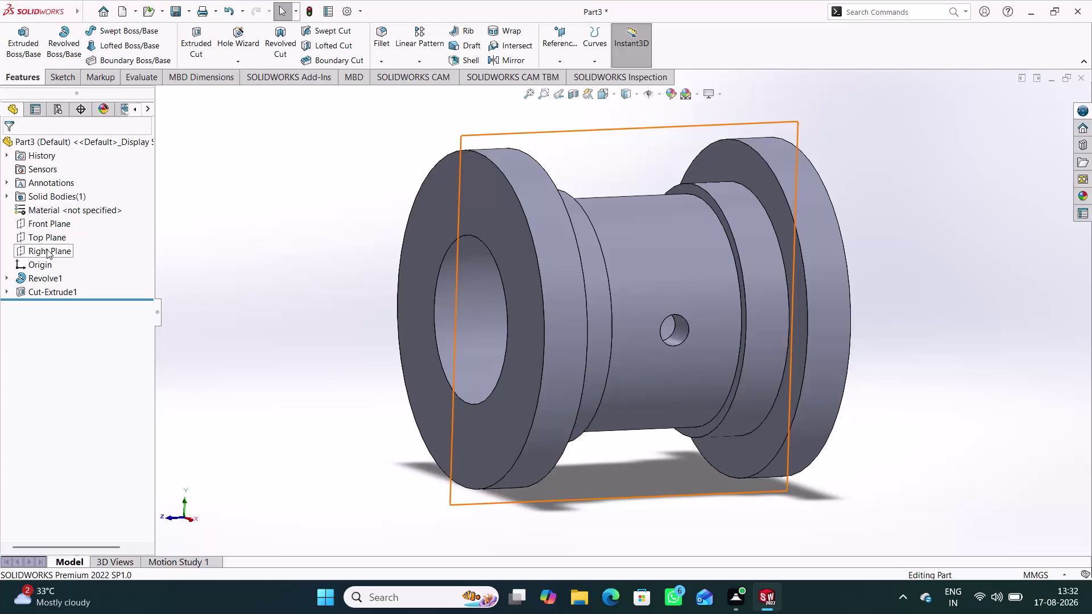
Create Plane1 offset 30 mm from the Right Plane.
click(47, 249)
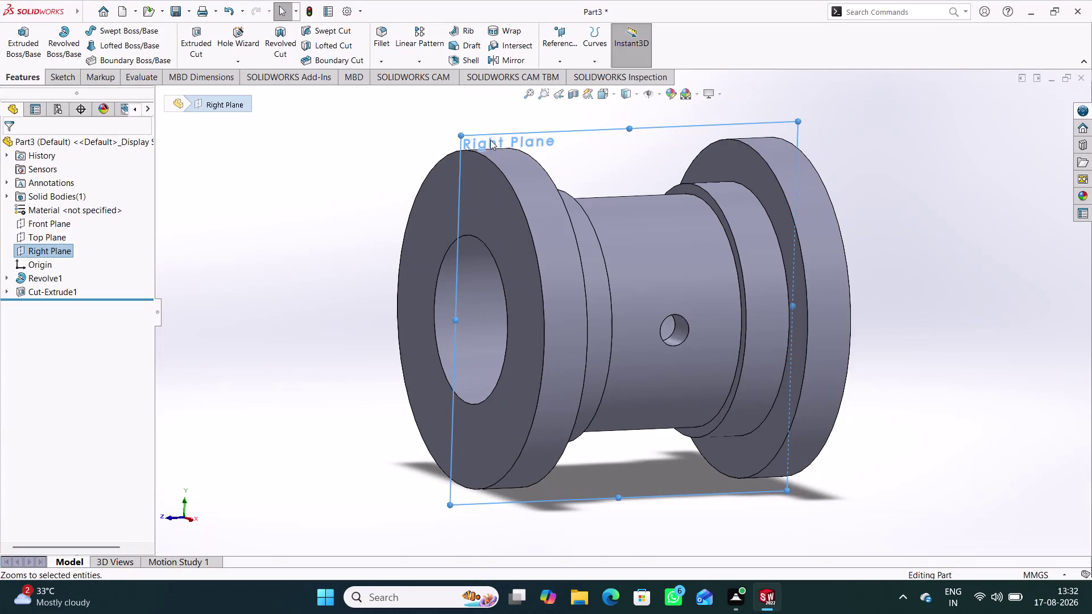
click(544, 39)
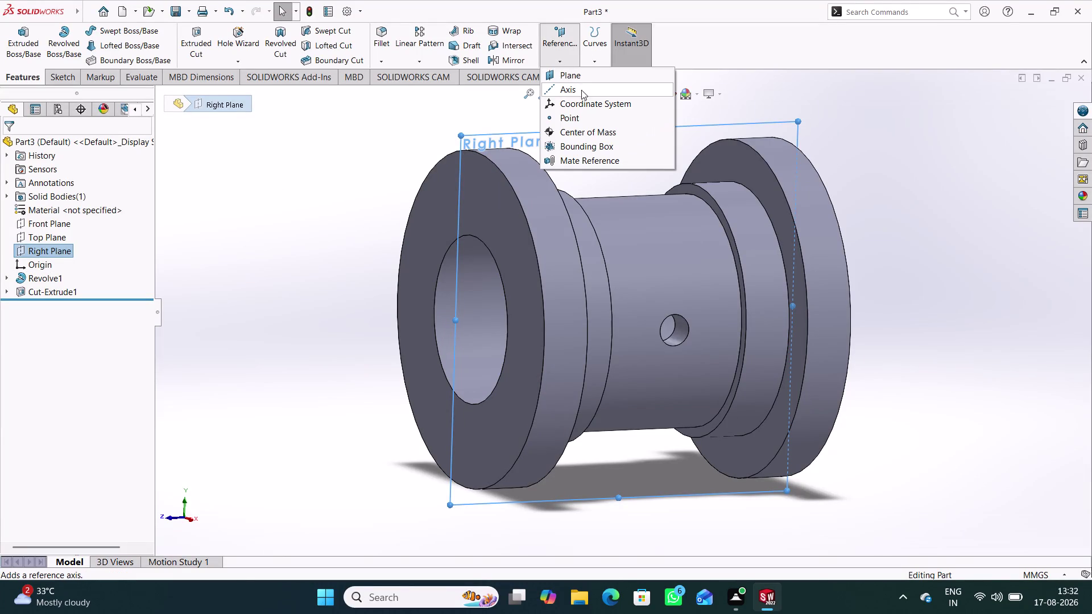
click(580, 72)
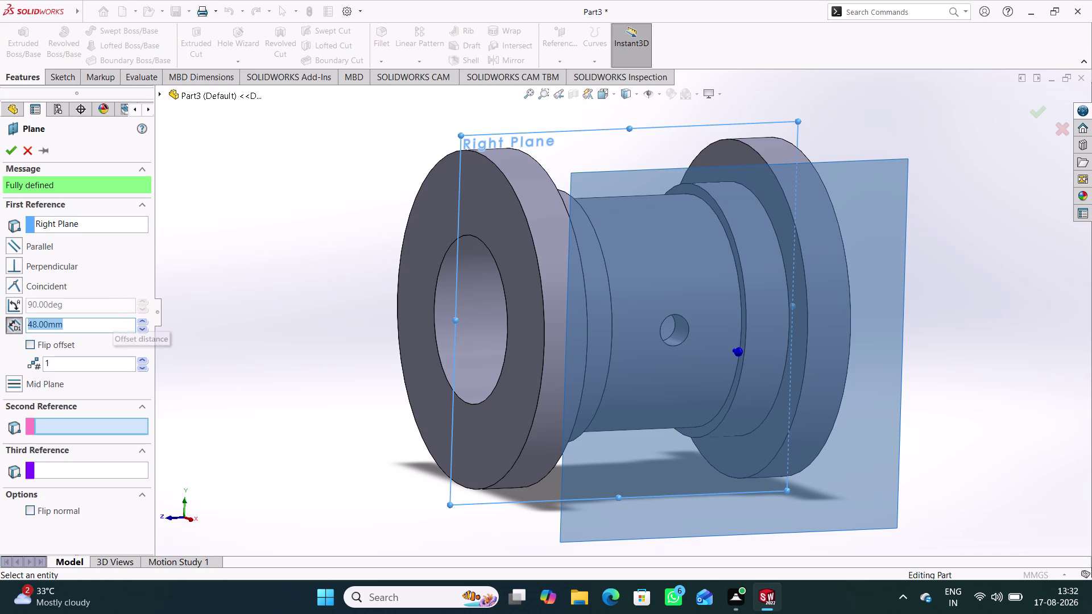
text(30)
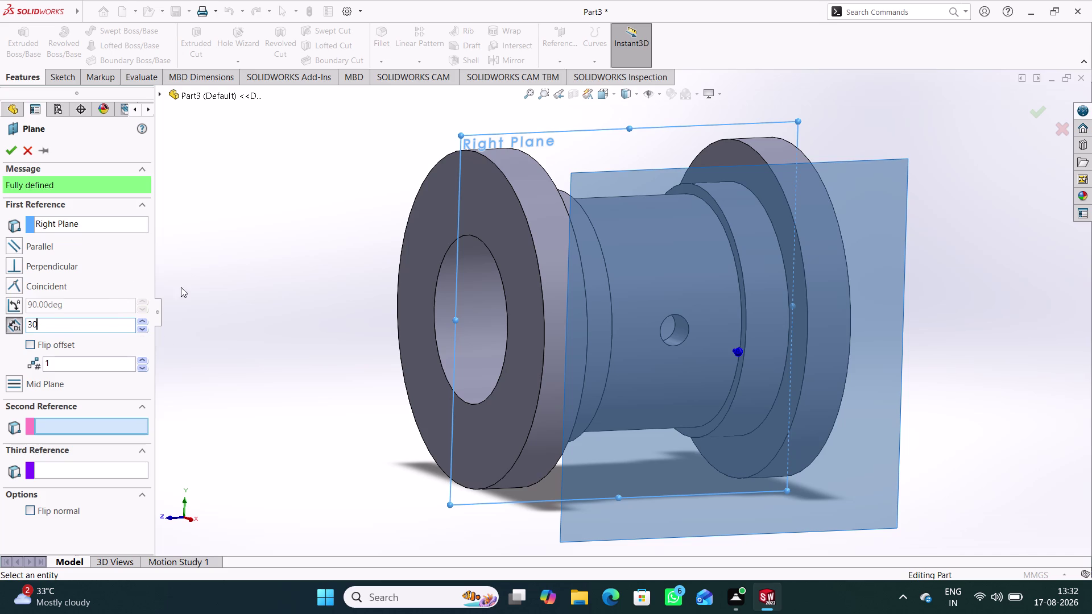
click(217, 288)
middle_drag(234, 310, 302, 311)
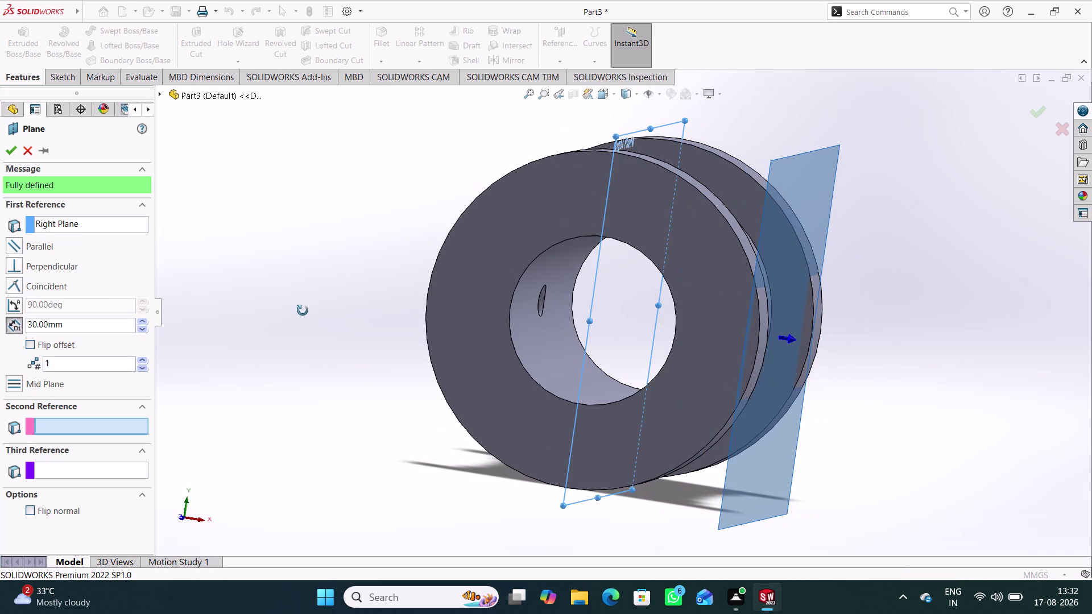
middle_drag(303, 310, 276, 312)
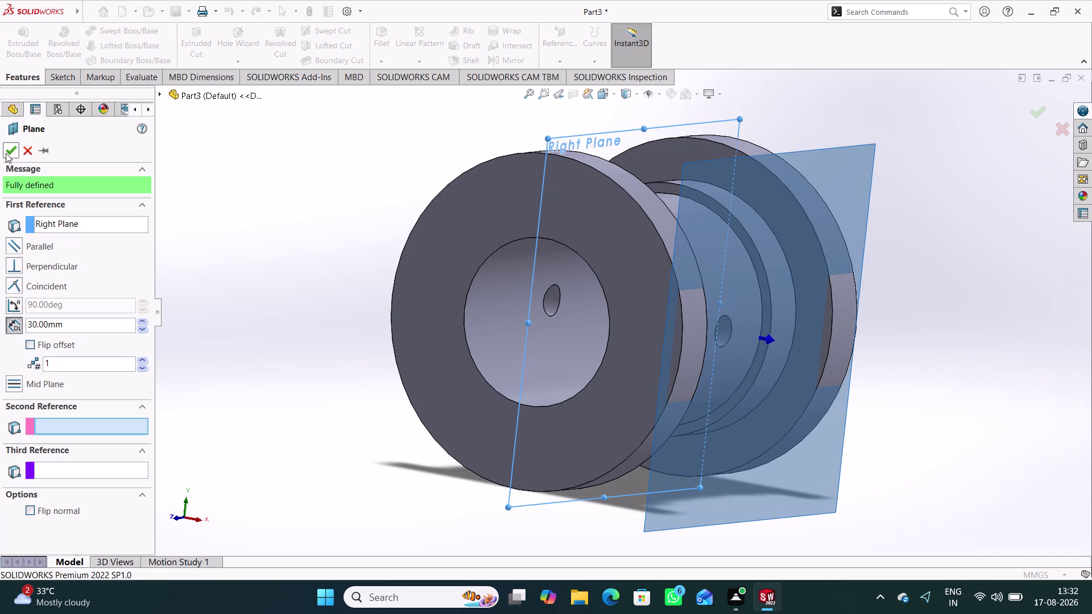
click(6, 153)
Clear the selection, then view Plane1 normal to the screen.
click(240, 277)
click(697, 215)
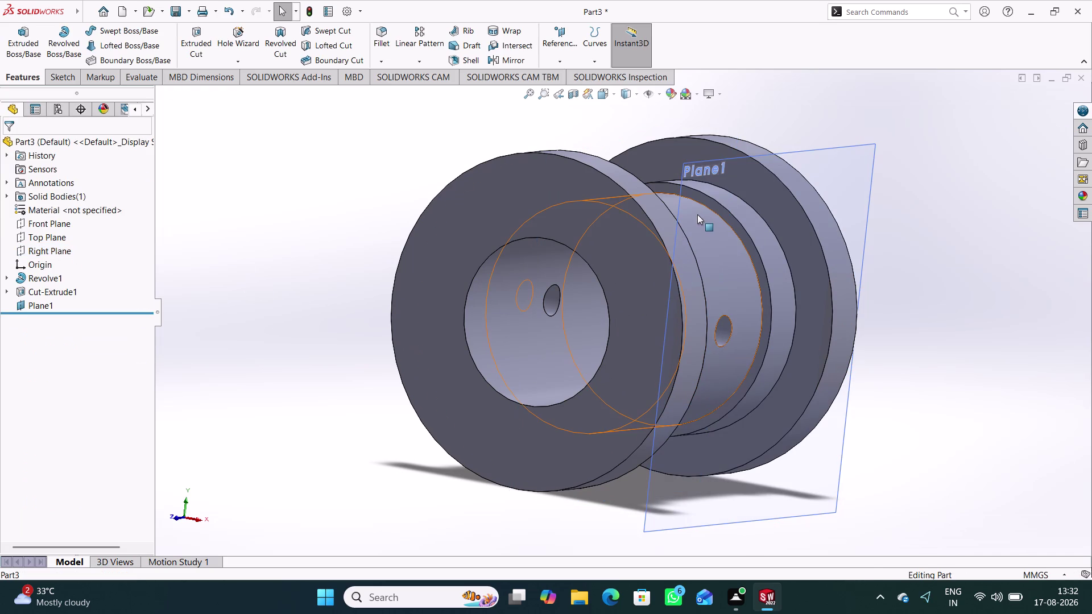
click(361, 229)
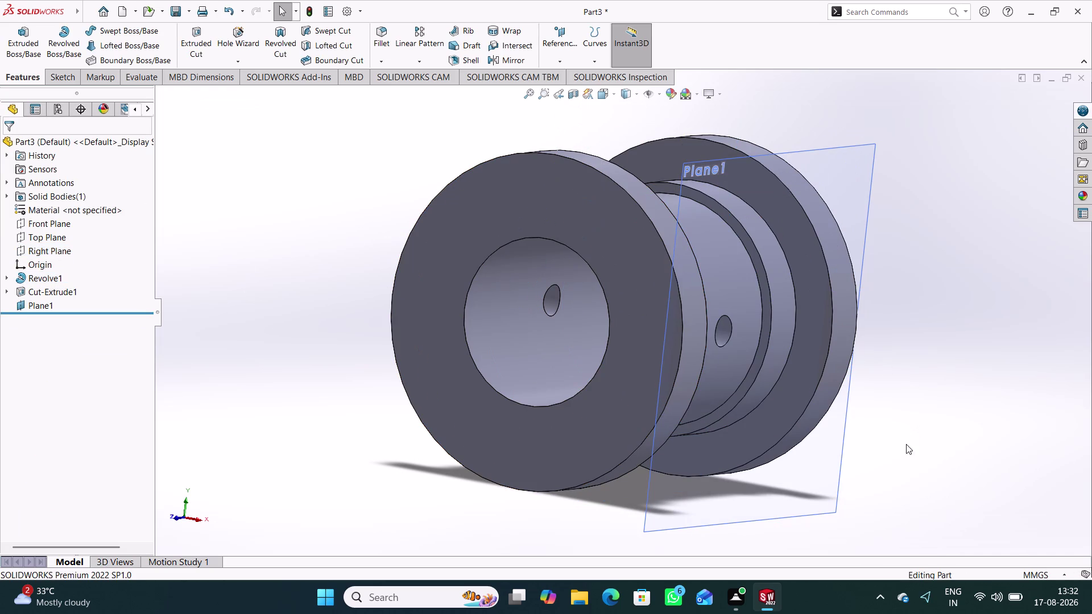
click(825, 473)
click(870, 443)
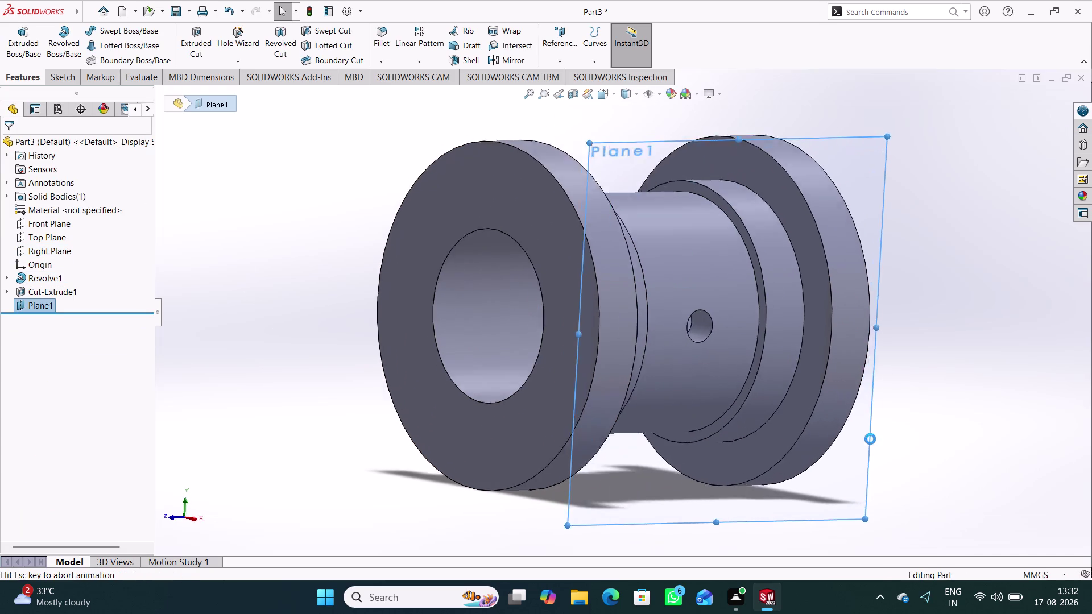
Sketch an 8 mm diameter circle centred on the origin on Plane1.
click(960, 406)
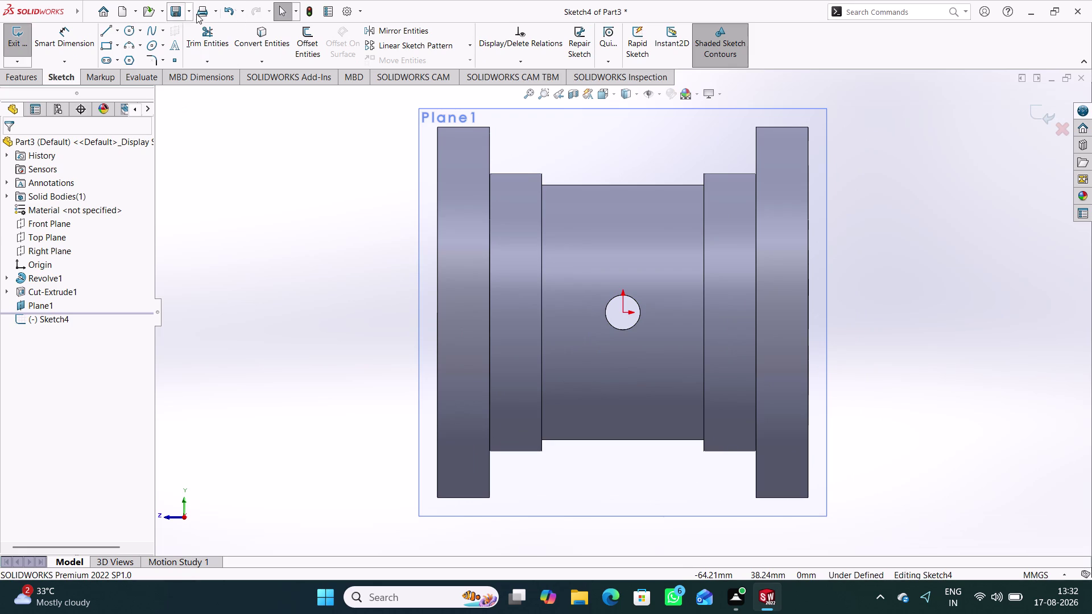
click(134, 31)
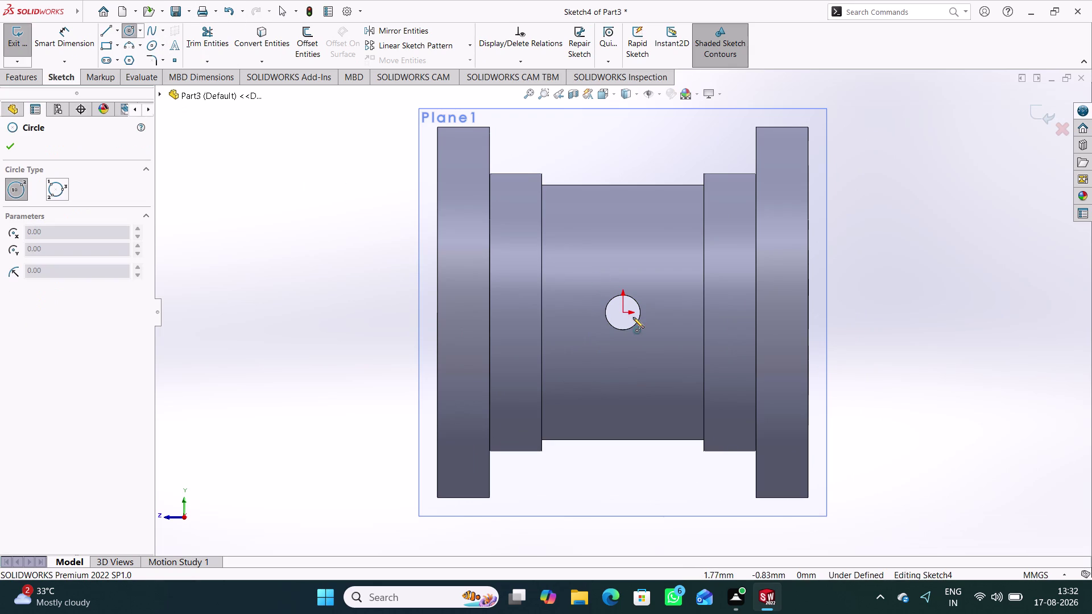
click(624, 314)
click(646, 334)
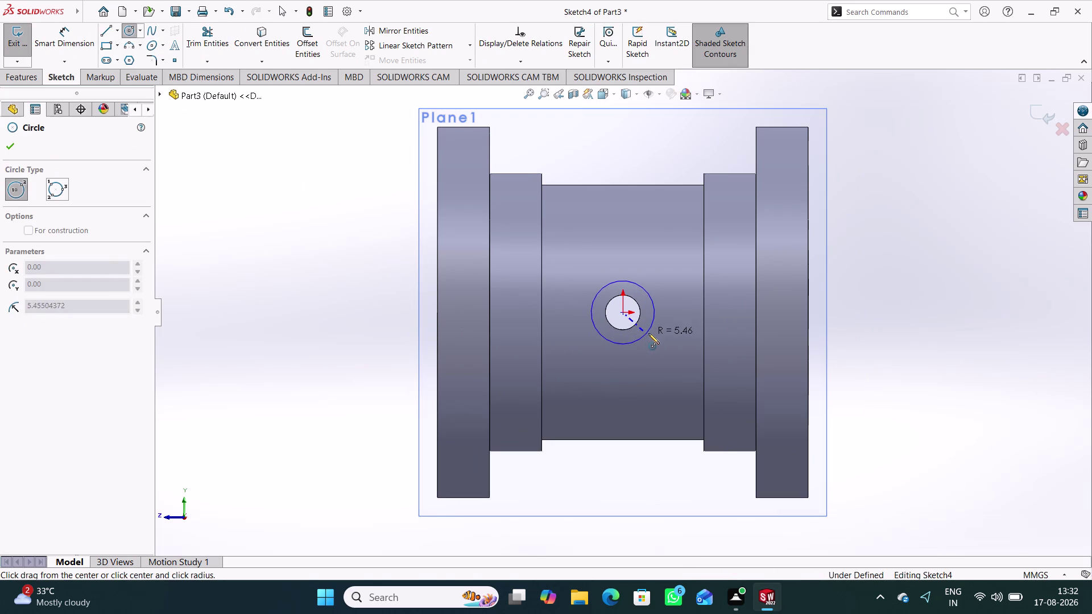
right_drag(885, 386, 911, 164)
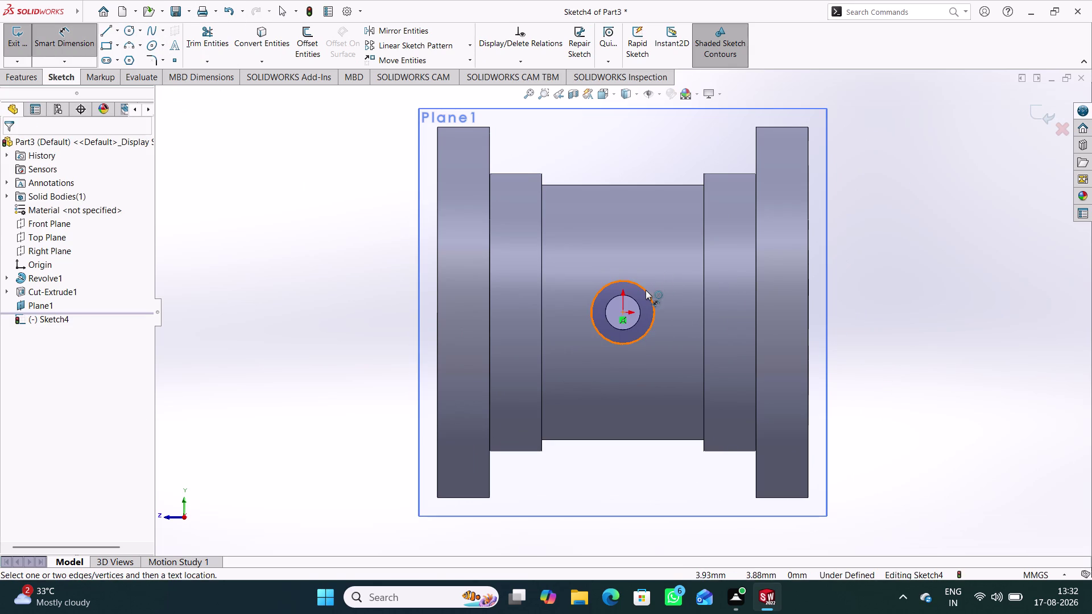
click(646, 290)
click(624, 247)
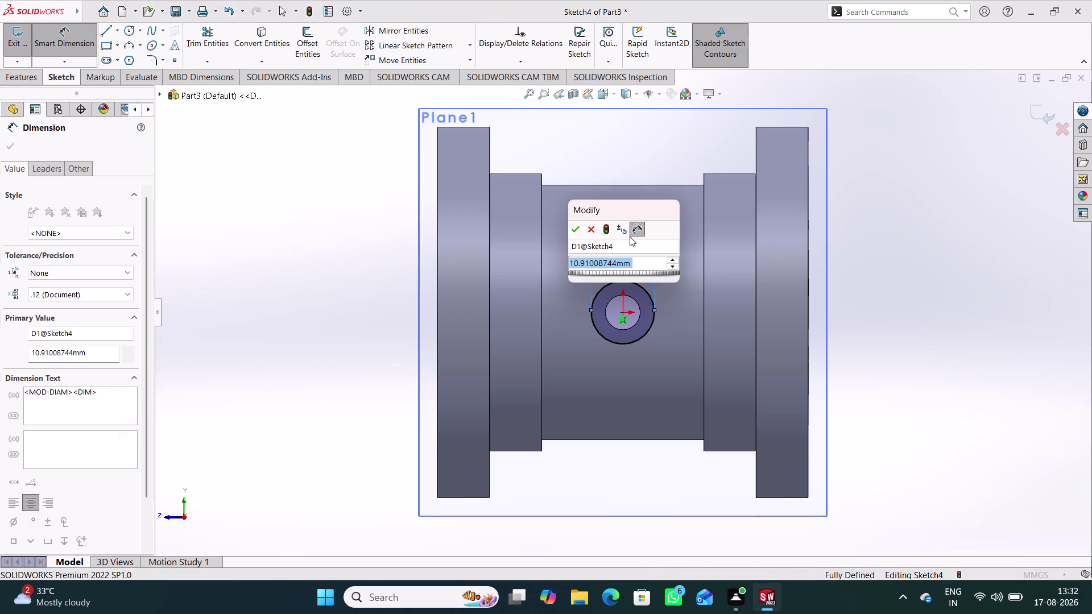
key(8)
key(Return)
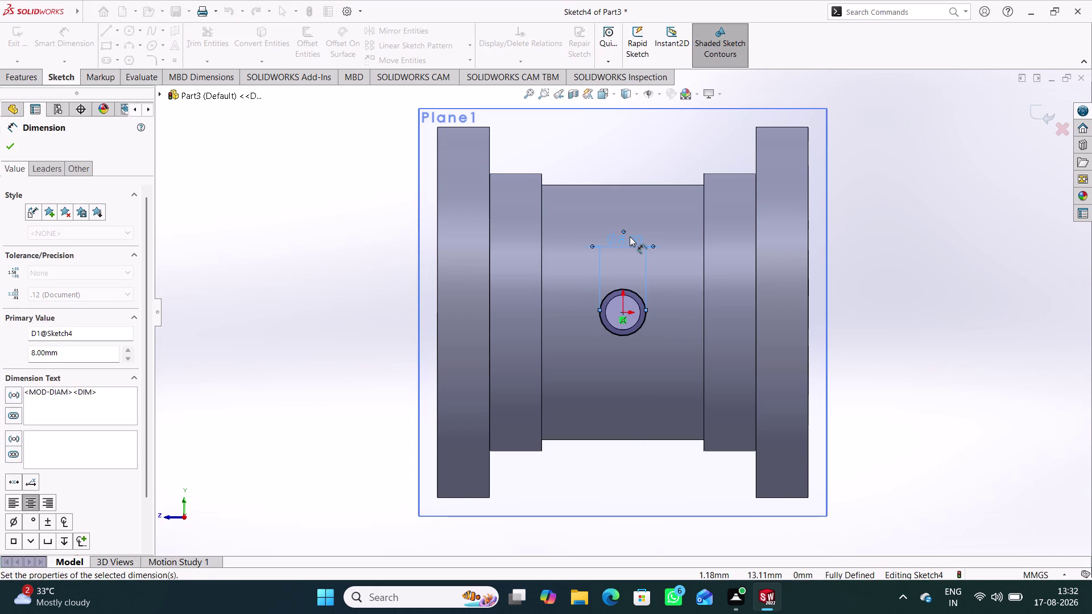
click(937, 224)
click(1038, 110)
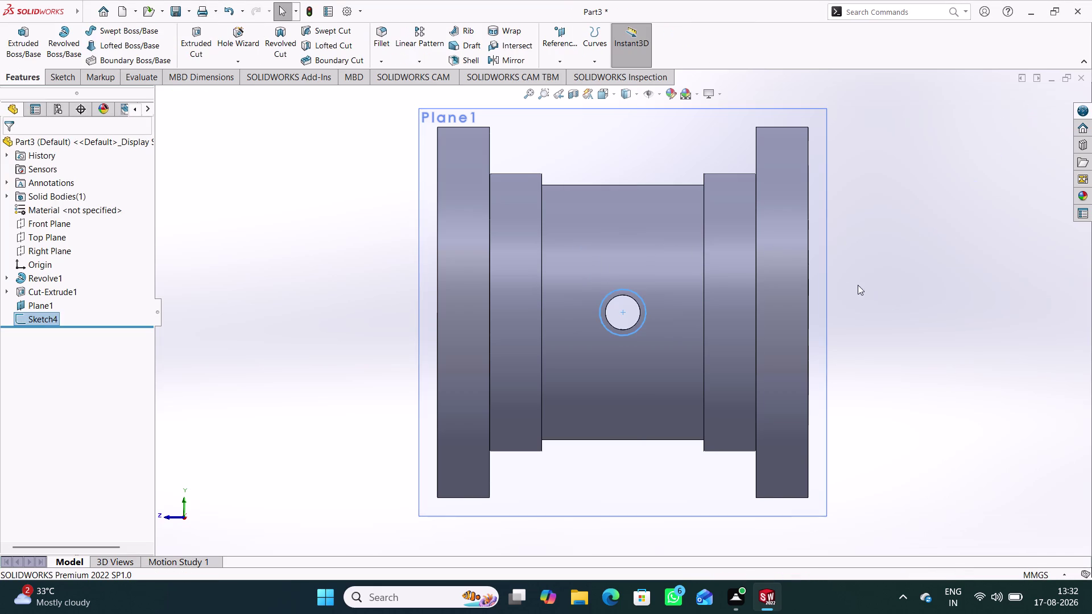
Hide Plane1 and return to a 3D view.
right_click(827, 249)
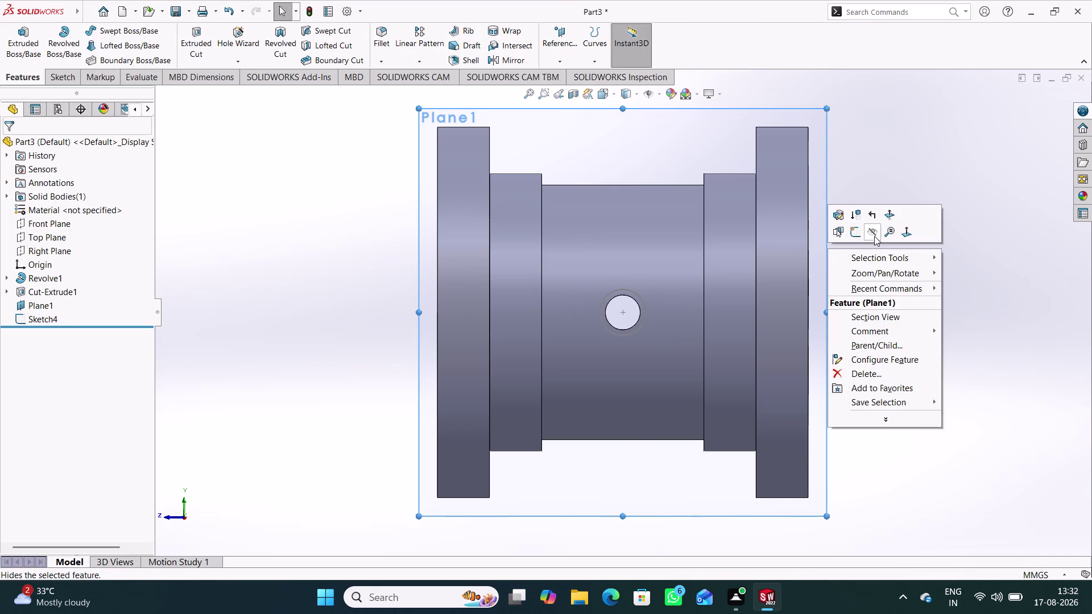
click(873, 231)
middle_drag(905, 263, 941, 268)
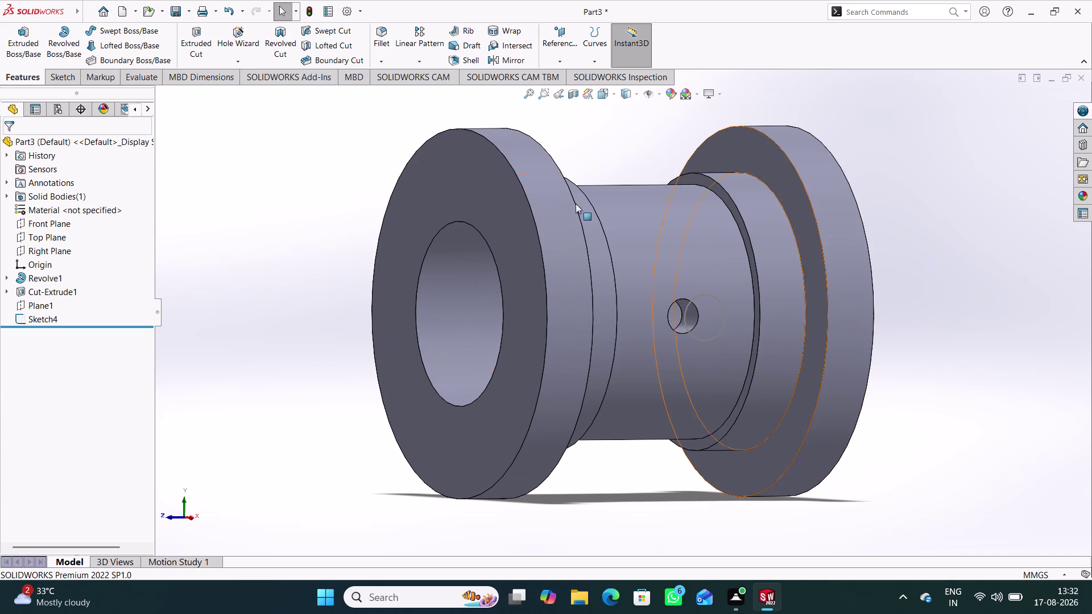
click(15, 57)
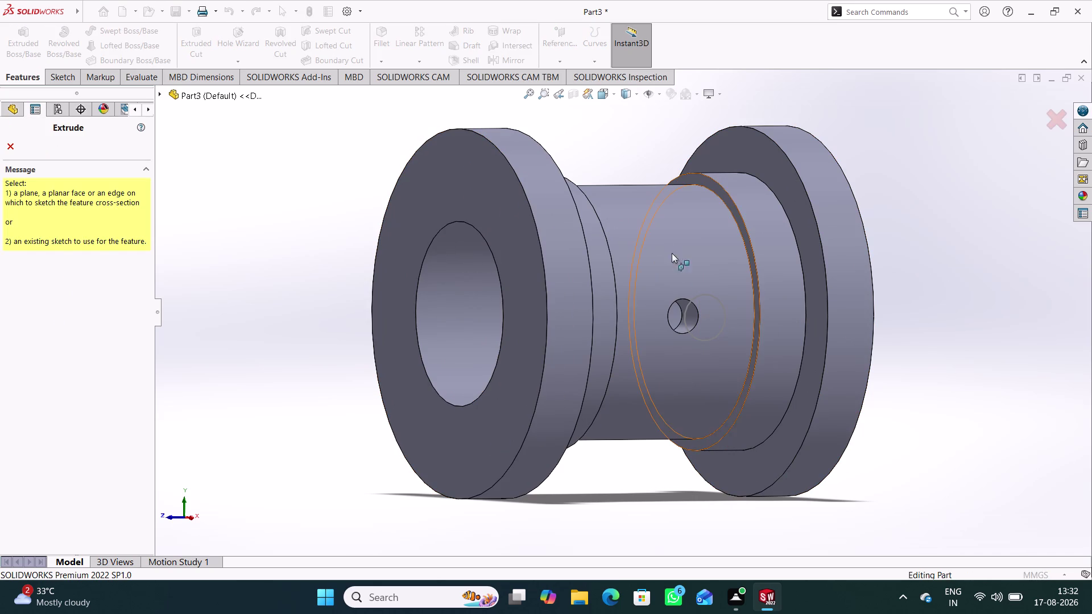
Extrude the 8 mm circle Up To Surface, ending at the central cylindrical face.
click(703, 293)
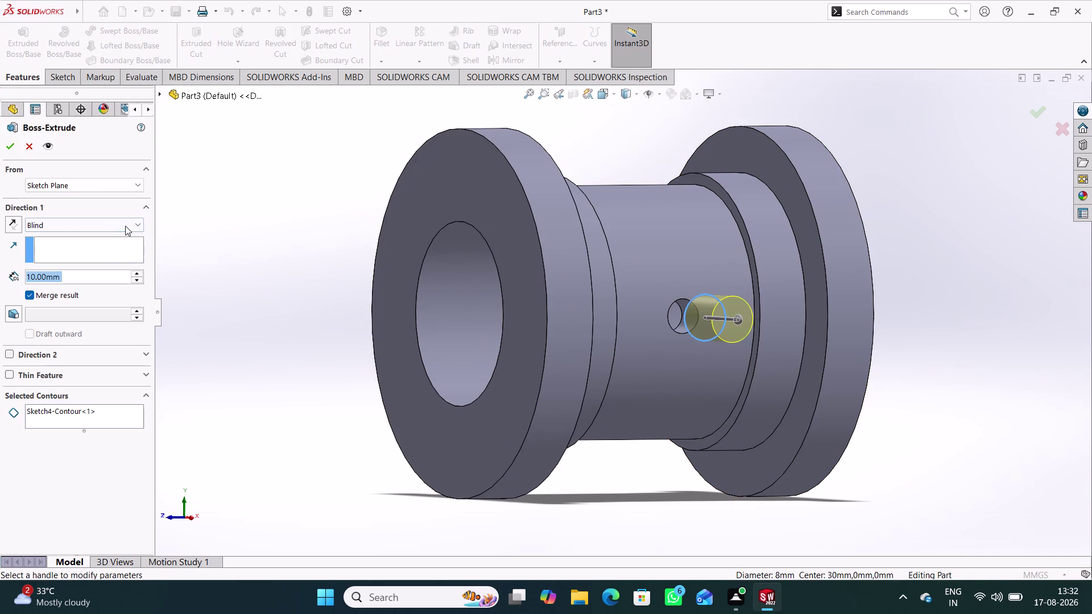
click(125, 226)
click(108, 267)
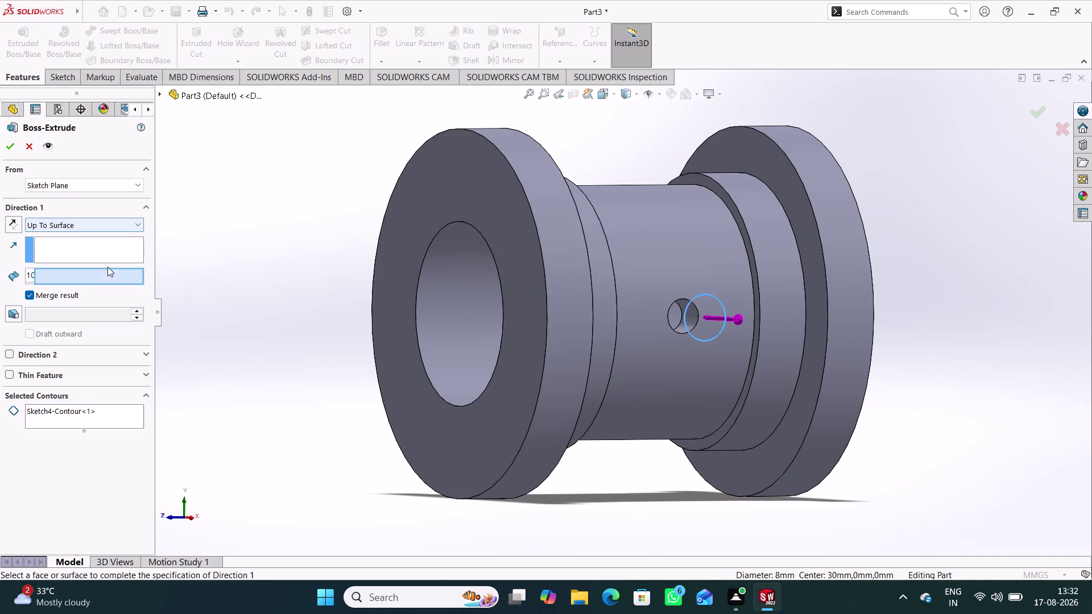
click(675, 233)
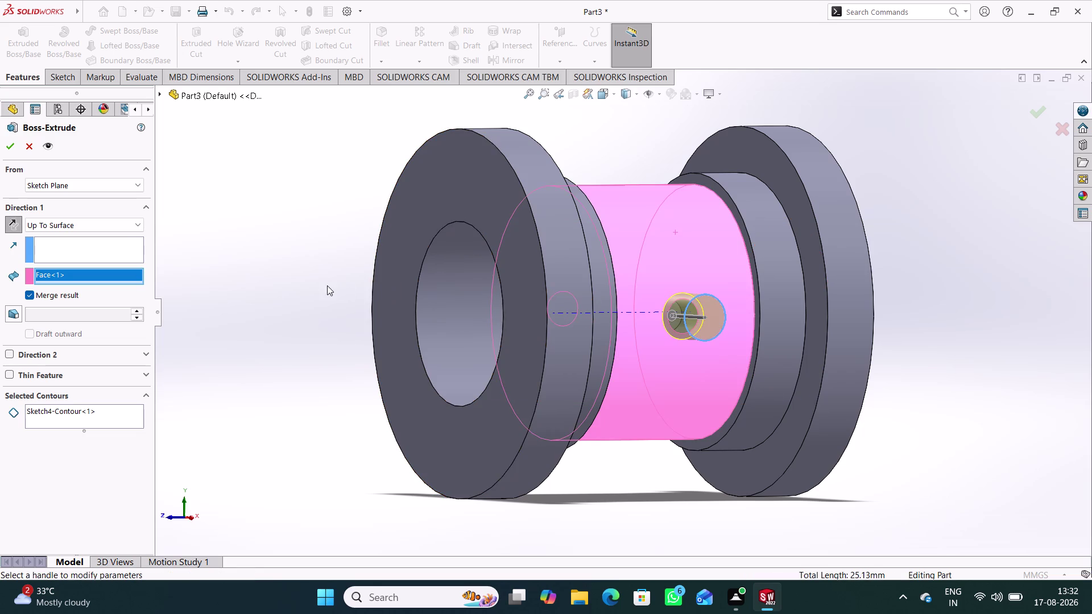
middle_drag(327, 285, 379, 350)
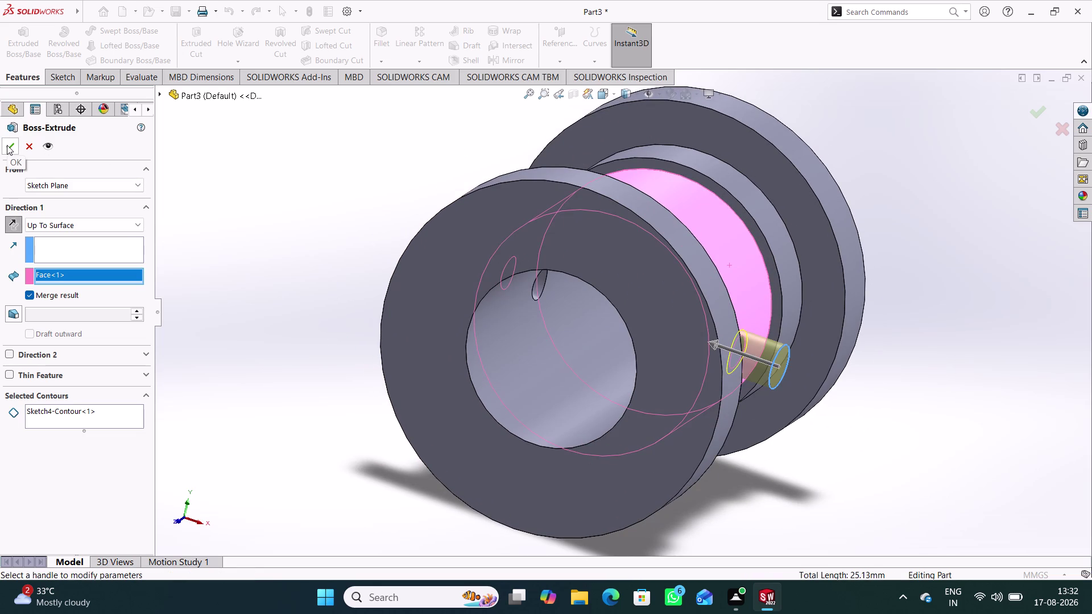
click(7, 145)
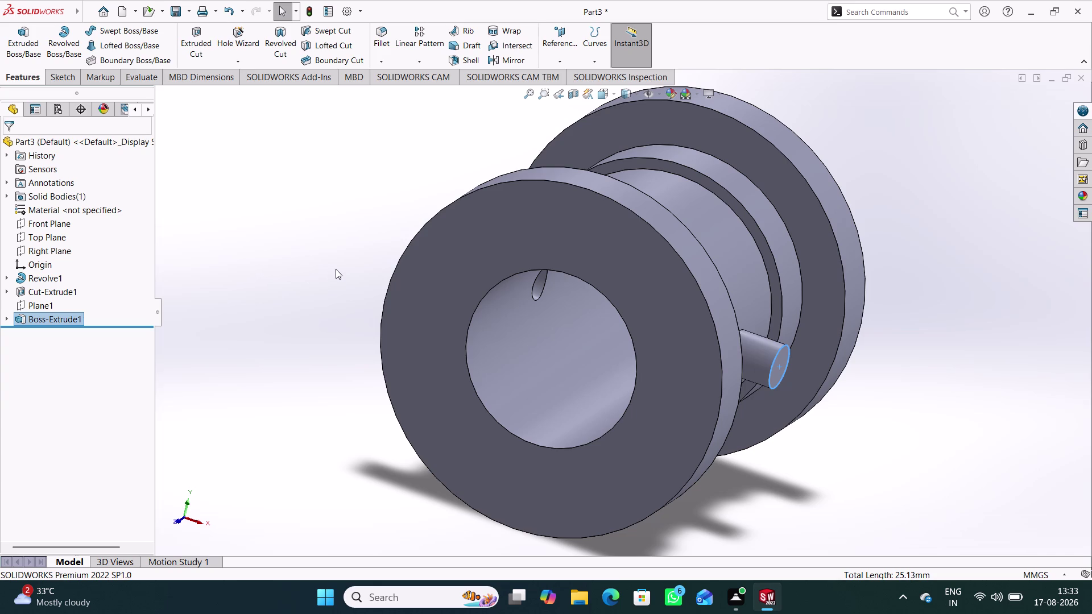
click(912, 401)
middle_drag(920, 415, 899, 366)
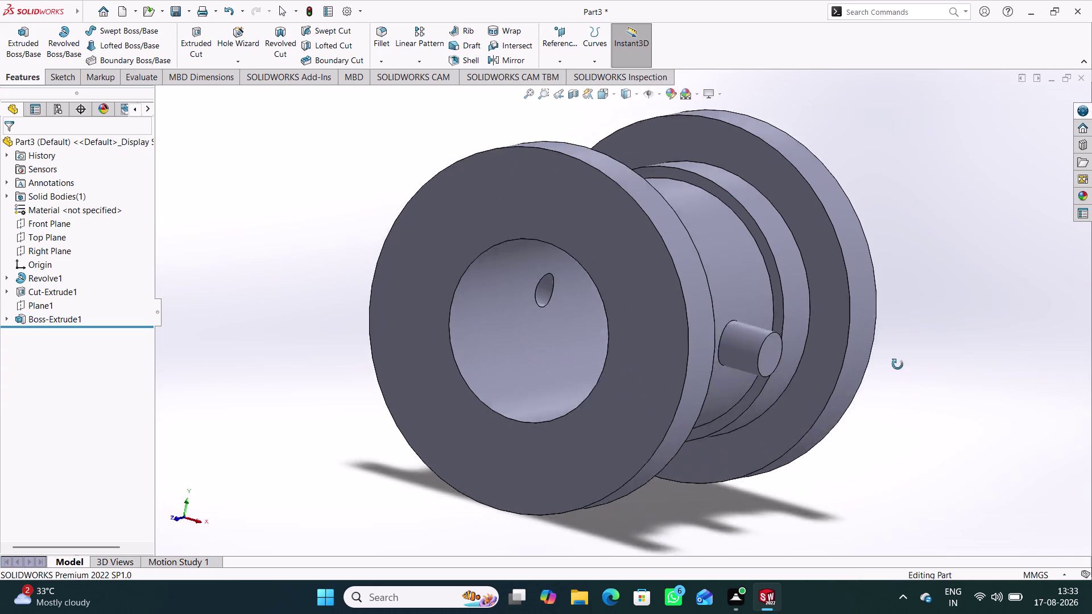
middle_drag(900, 367, 885, 362)
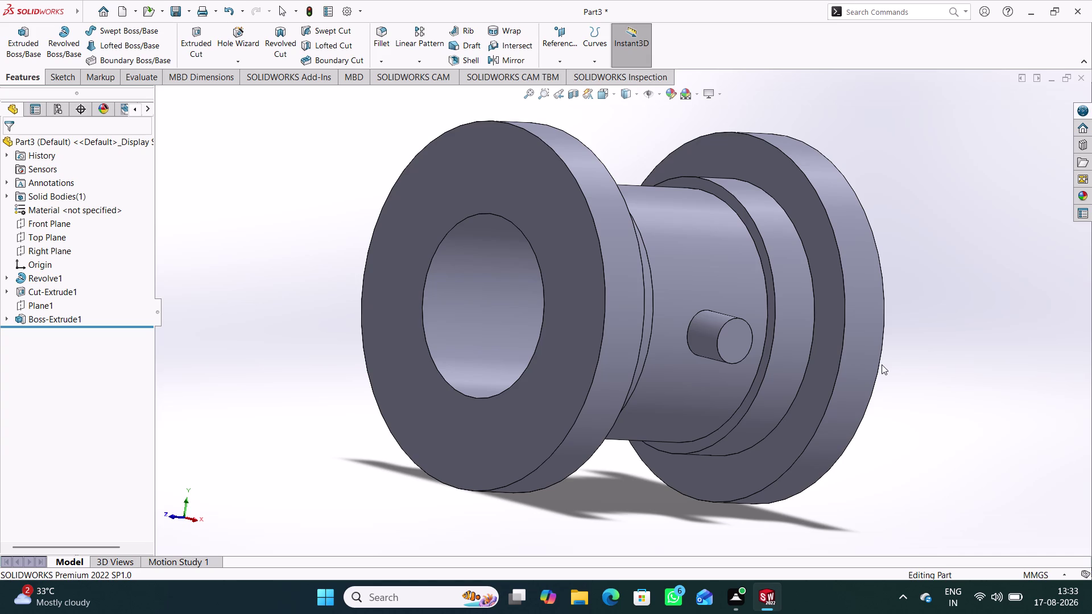
Delete the Cut-Extrude1 feature, inspect the part, then undo the deletion.
right_click(53, 288)
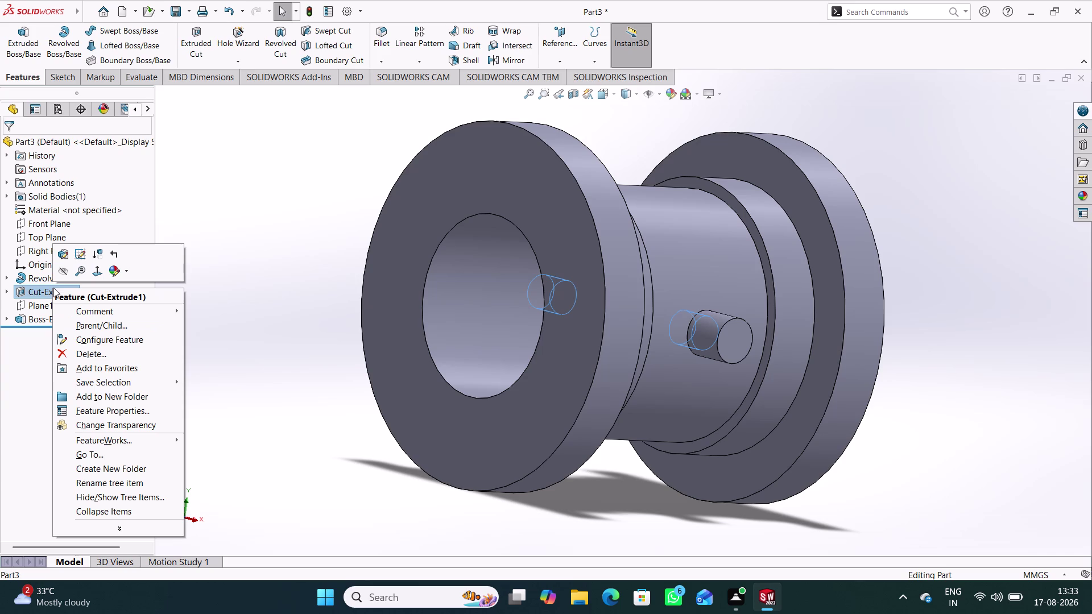
click(211, 236)
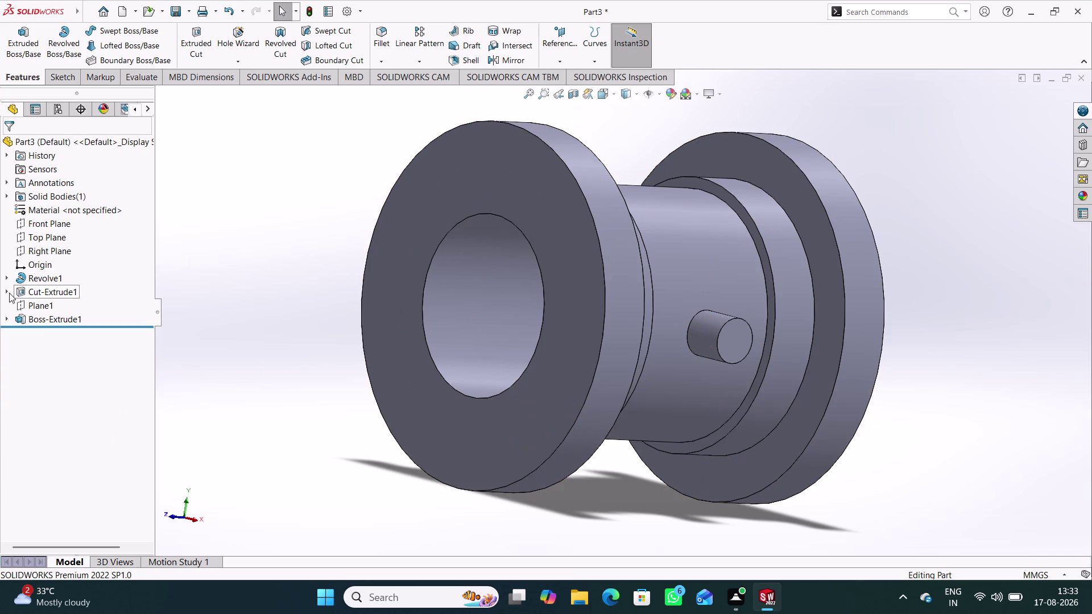
click(4, 292)
right_click(57, 292)
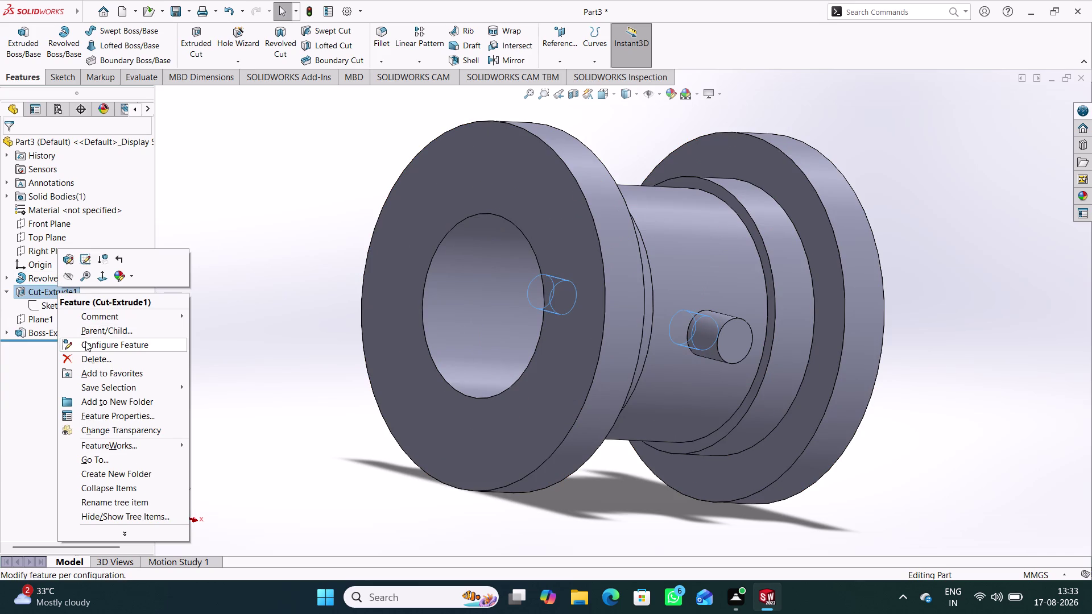
click(91, 357)
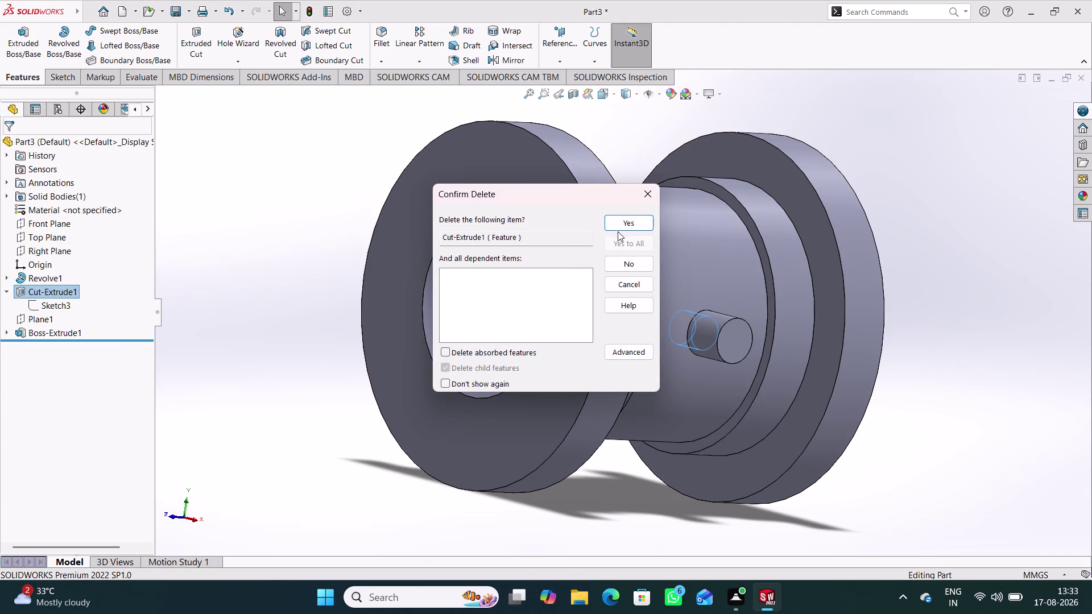
click(619, 228)
middle_drag(367, 254, 374, 292)
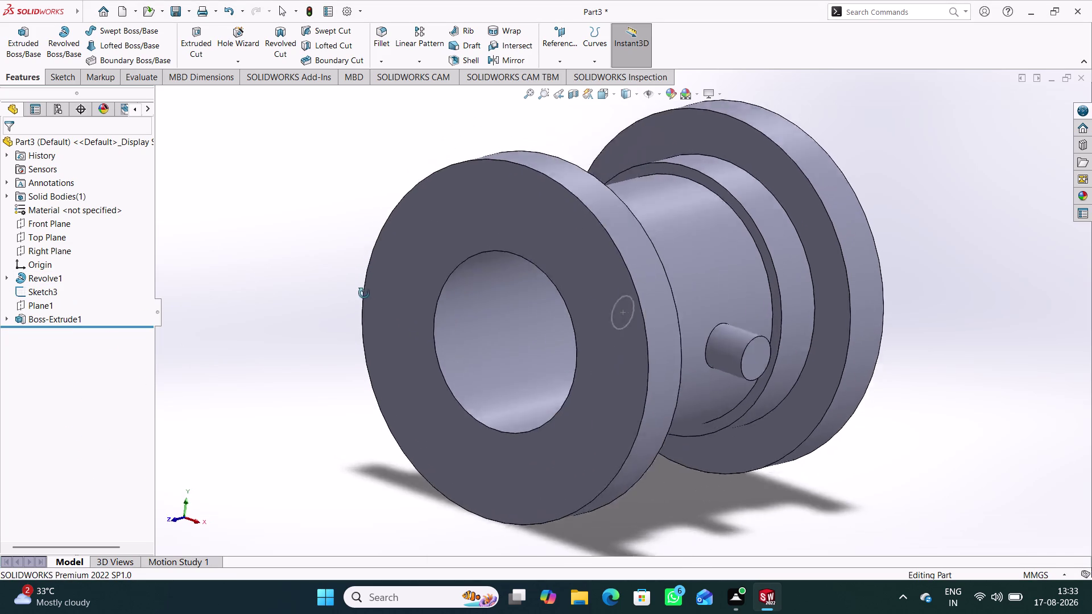
middle_drag(374, 292, 389, 283)
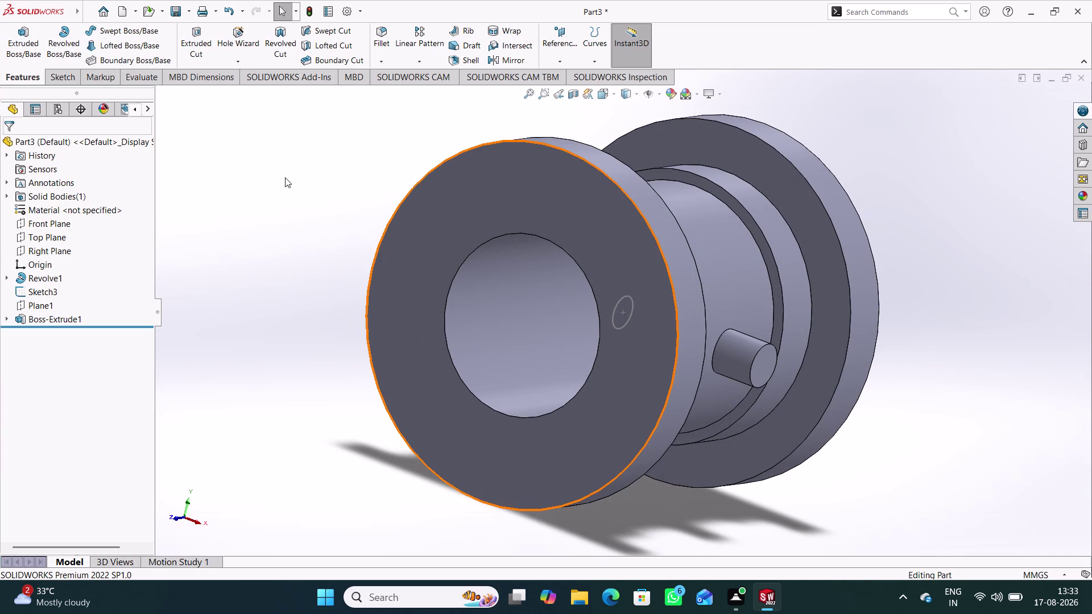
key(ctrl+z)
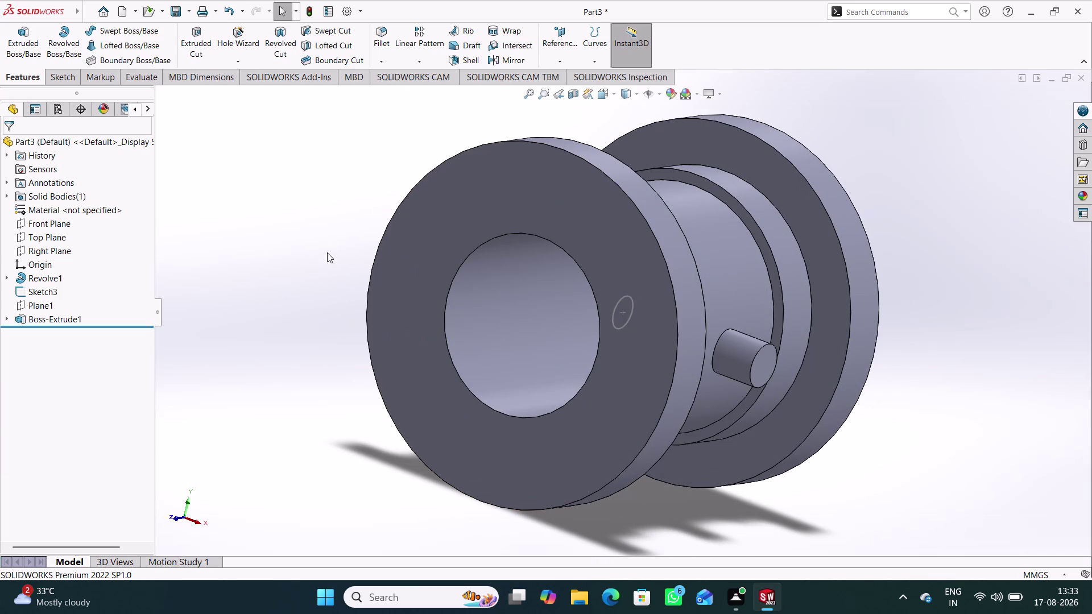
Zoom and orbit around the part to inspect the radial hole in its middle section.
middle_drag(321, 276, 425, 286)
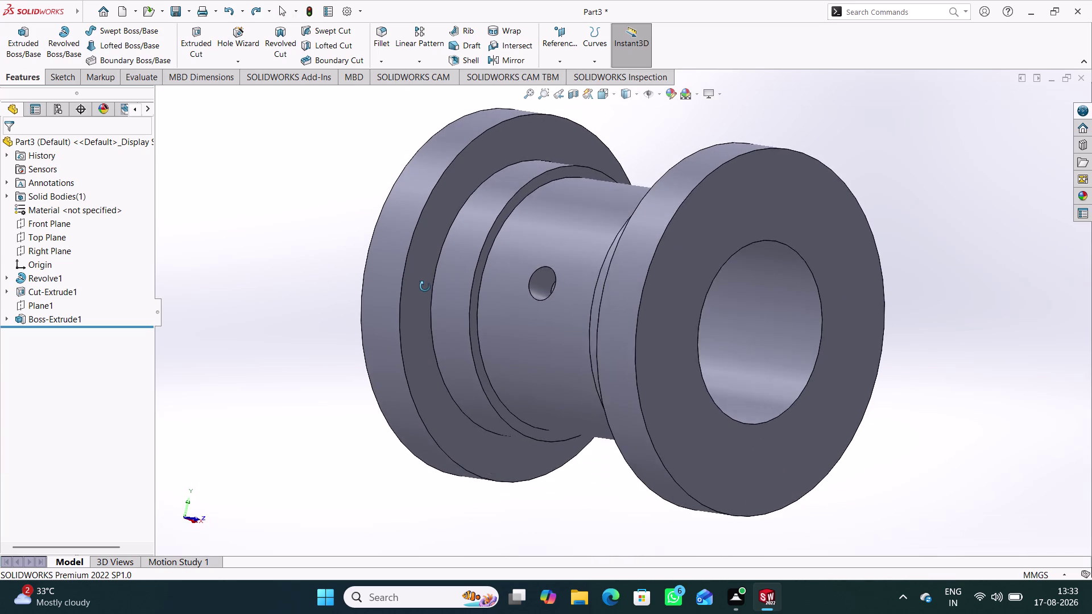
middle_drag(425, 286, 422, 296)
scroll(down, 3)
scroll(down, 3)
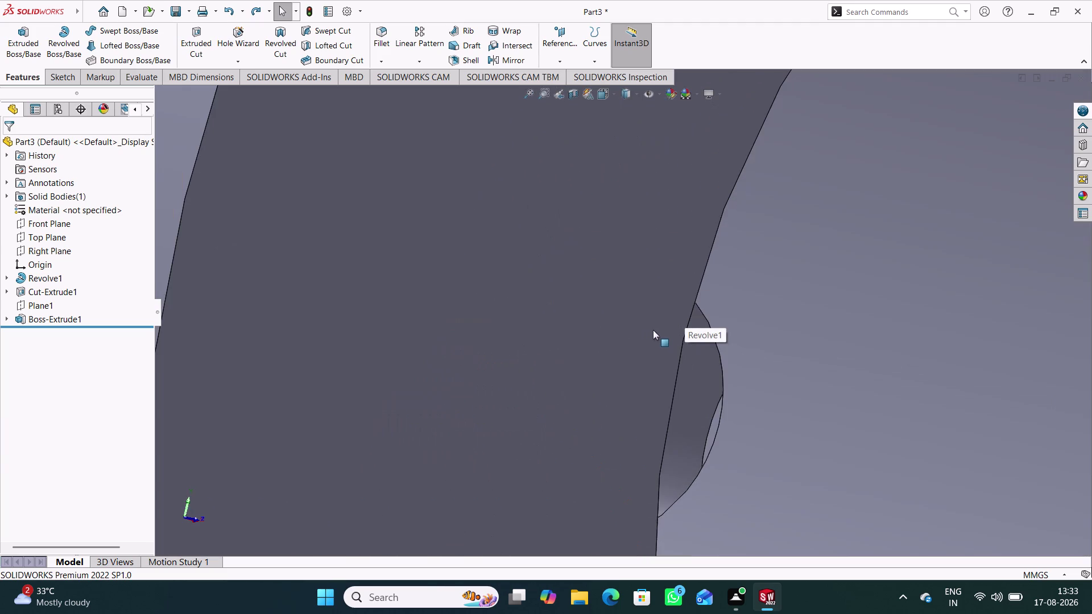
scroll(down, 3)
middle_drag(746, 343, 742, 355)
scroll(up, 3)
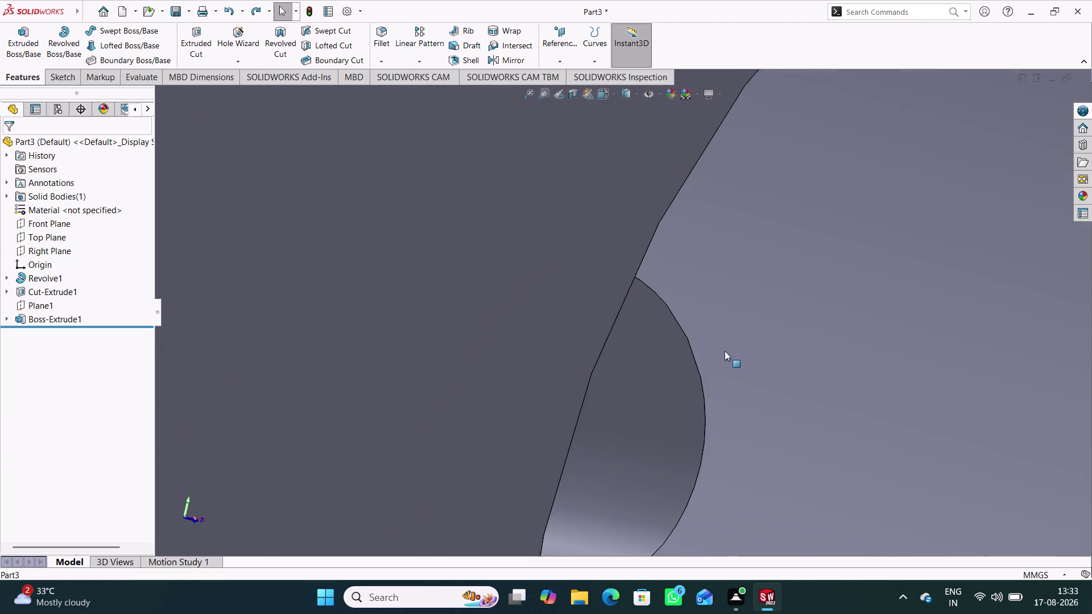
scroll(up, 3)
middle_drag(712, 355, 580, 342)
scroll(up, 3)
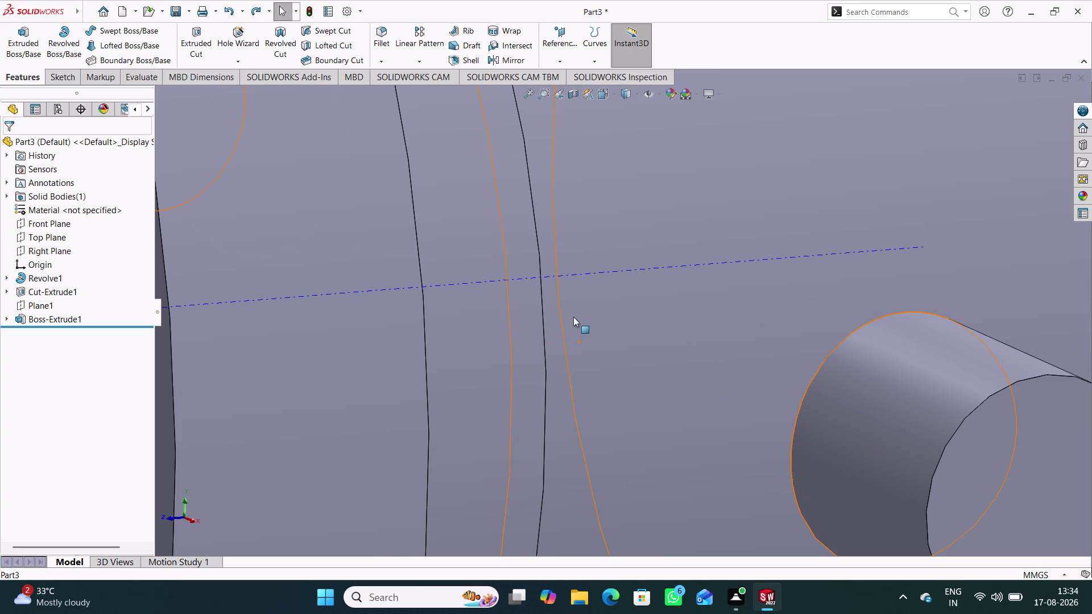
scroll(up, 3)
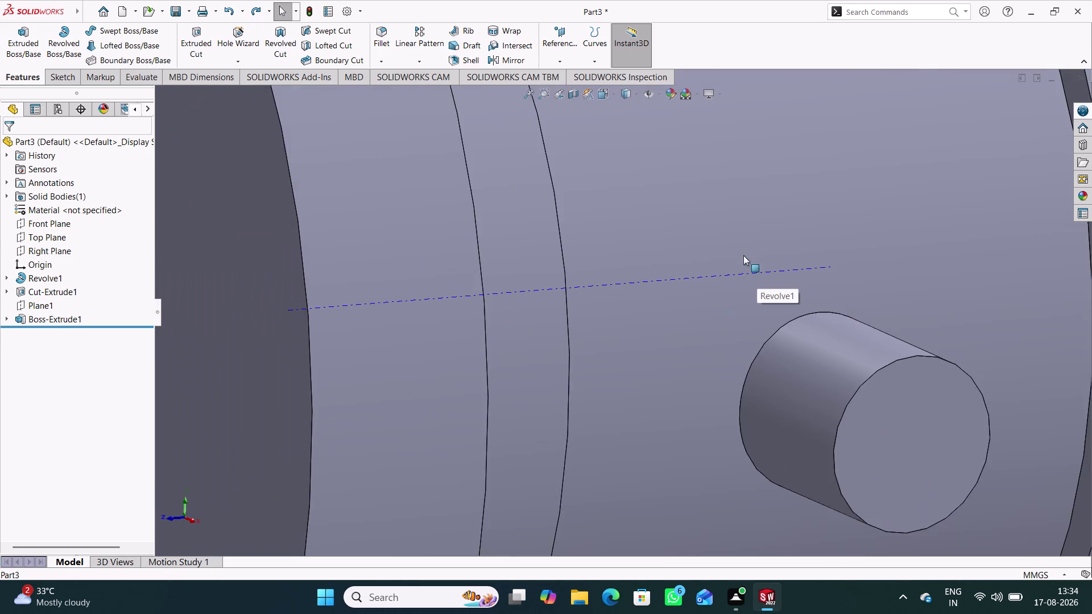
scroll(up, 3)
scroll(up, 3)
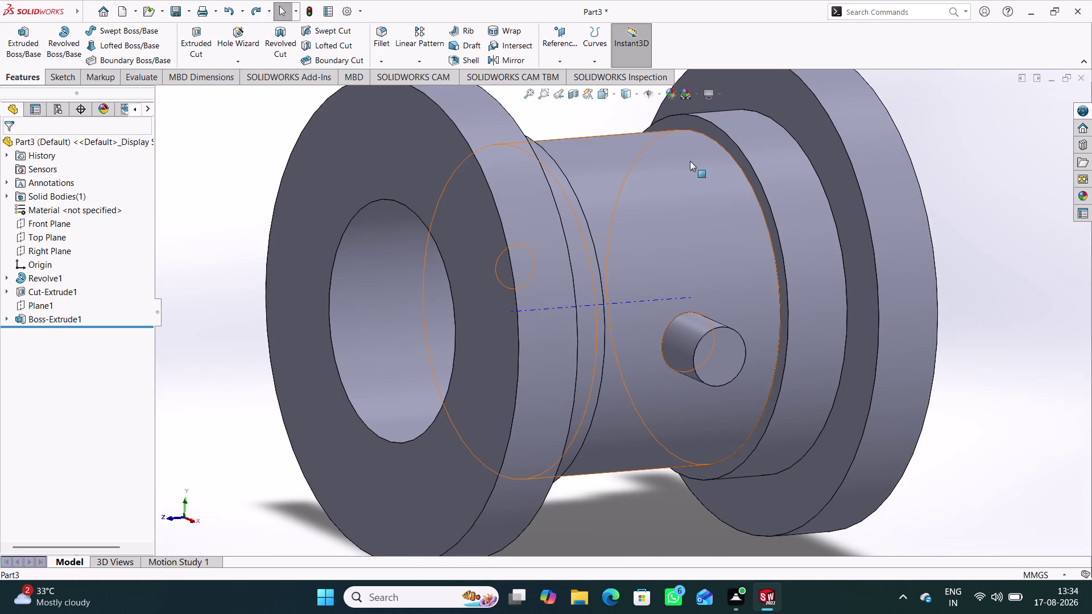
click(636, 98)
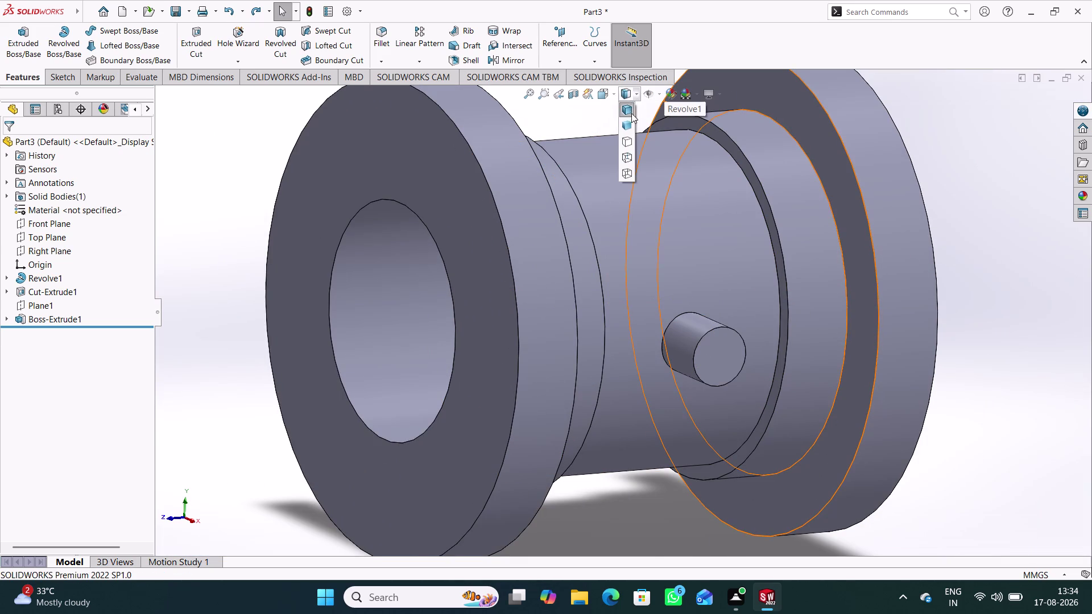
Switch to Hidden Lines Visible and orbit to inspect the hole, pin and bore.
click(630, 160)
middle_drag(827, 336, 776, 378)
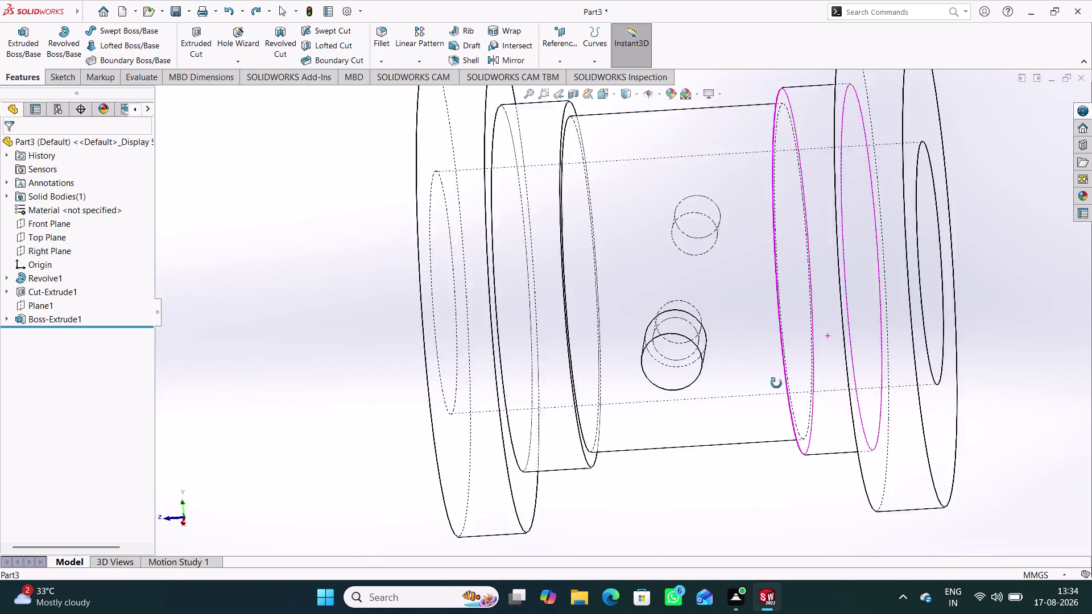
middle_drag(776, 378, 792, 483)
middle_drag(747, 365, 754, 476)
scroll(down, 3)
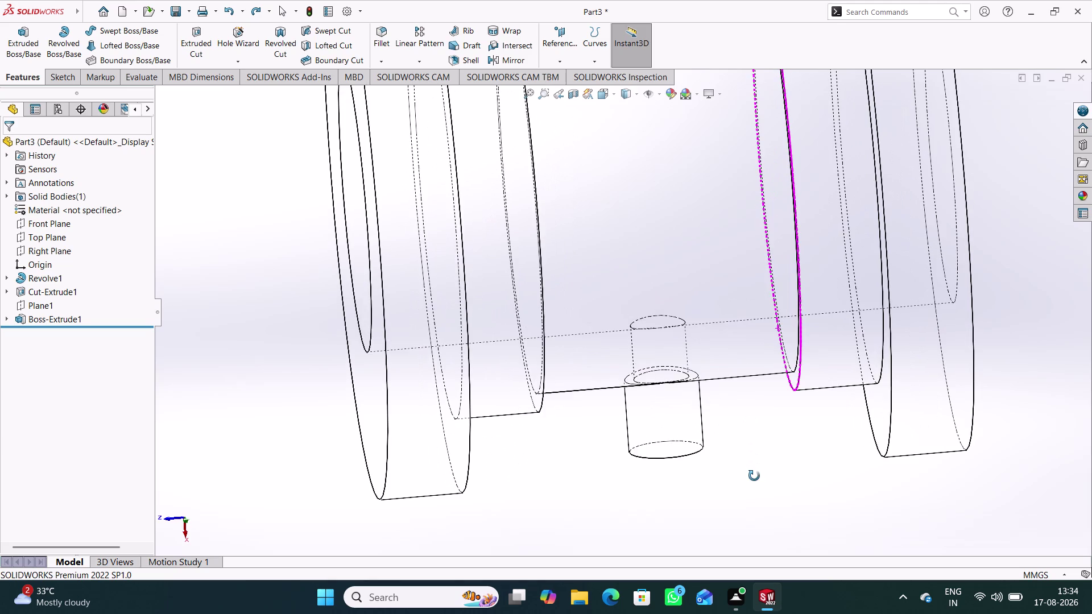
middle_drag(754, 476, 750, 478)
scroll(up, 3)
middle_drag(671, 445, 772, 358)
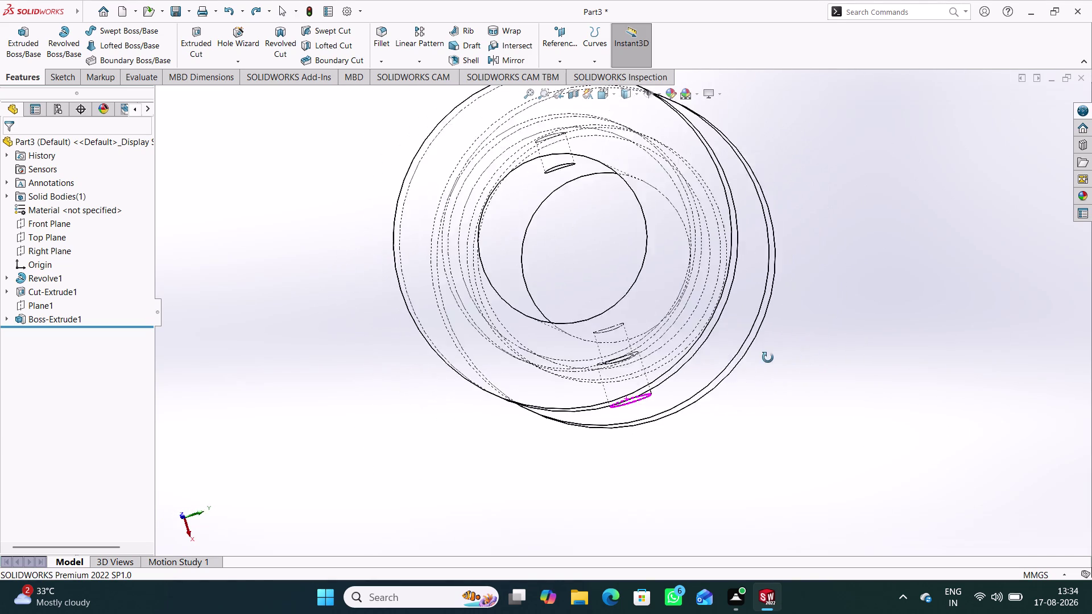
middle_drag(772, 358, 789, 337)
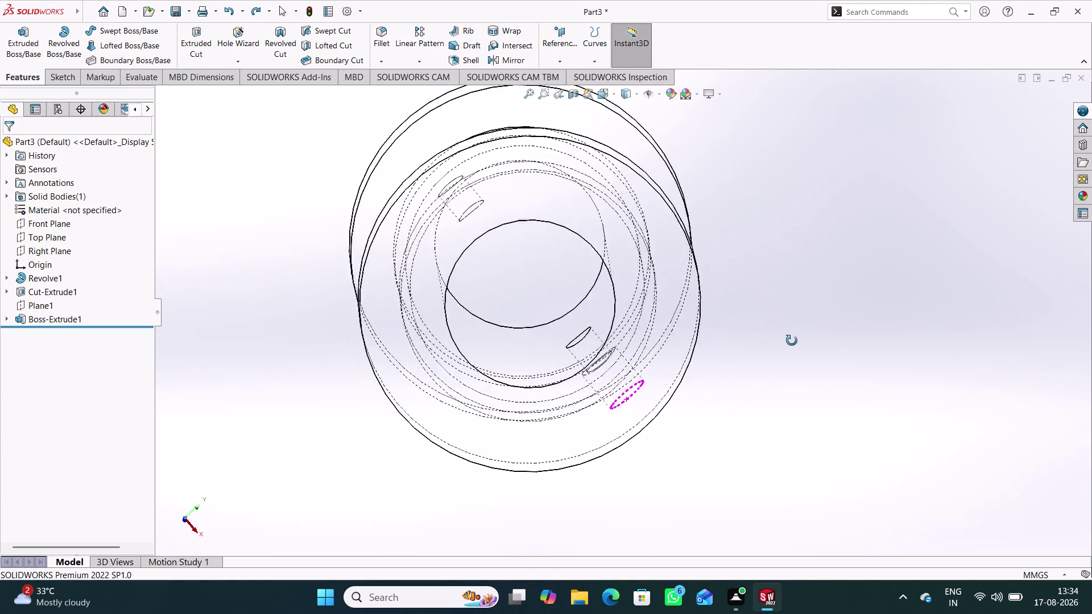
middle_drag(789, 338, 674, 359)
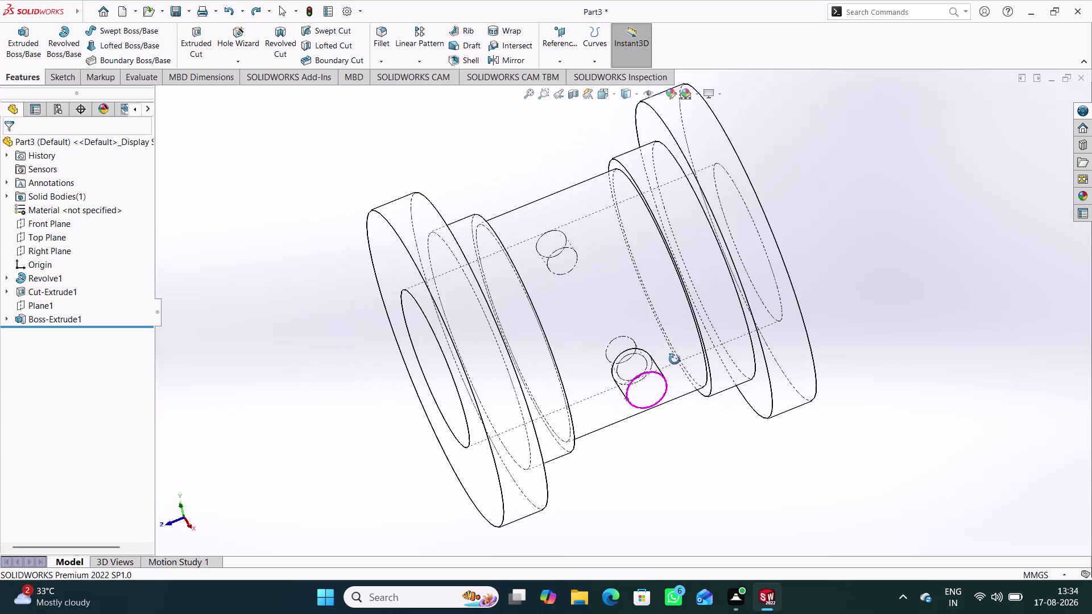
middle_drag(674, 360, 761, 386)
Switch the display style back to Shaded With Edges.
middle_drag(781, 370, 744, 376)
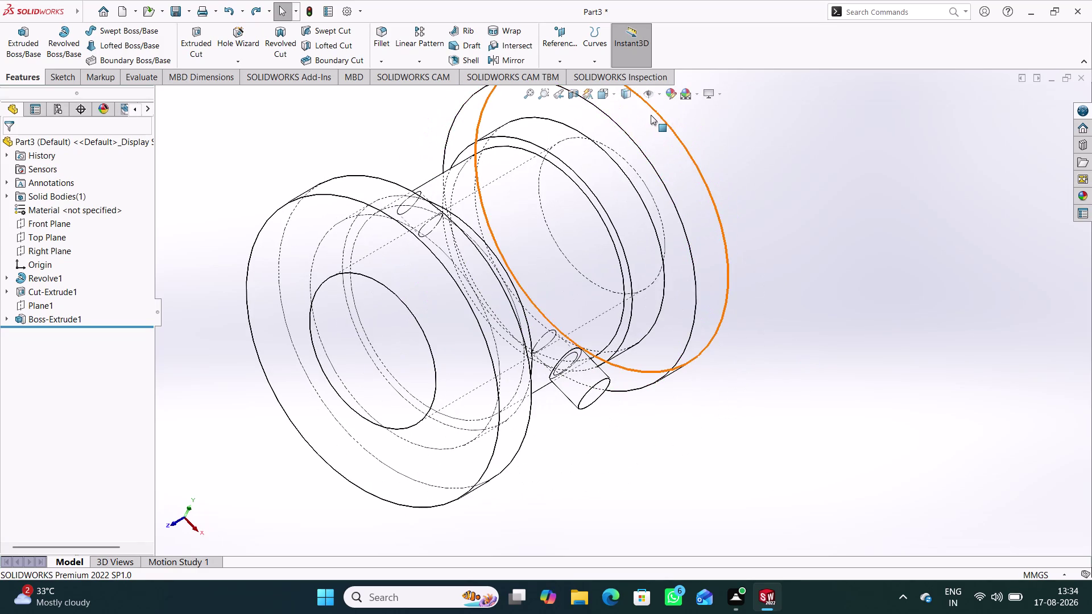
click(635, 93)
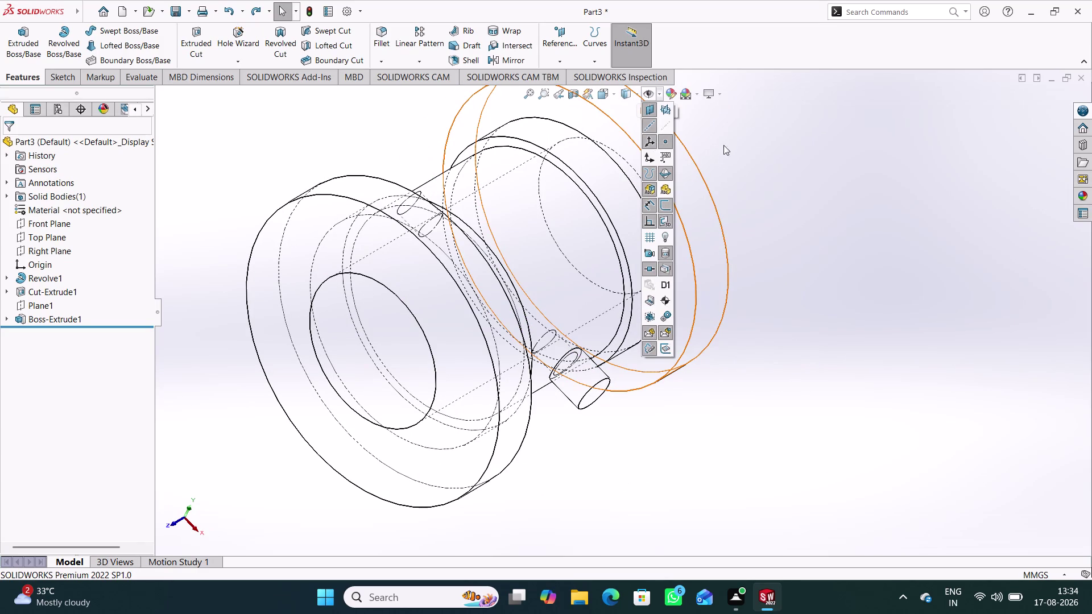
click(729, 145)
click(637, 94)
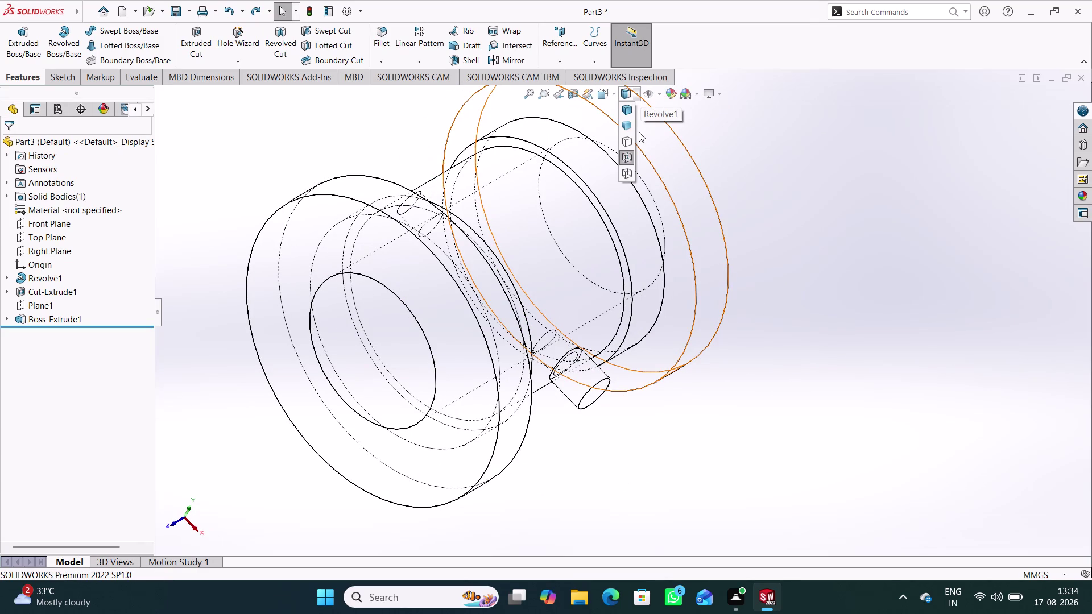
click(626, 109)
click(849, 263)
Zoom and orbit into the bore to inspect the hole in its wall and the pin.
middle_drag(541, 469, 578, 423)
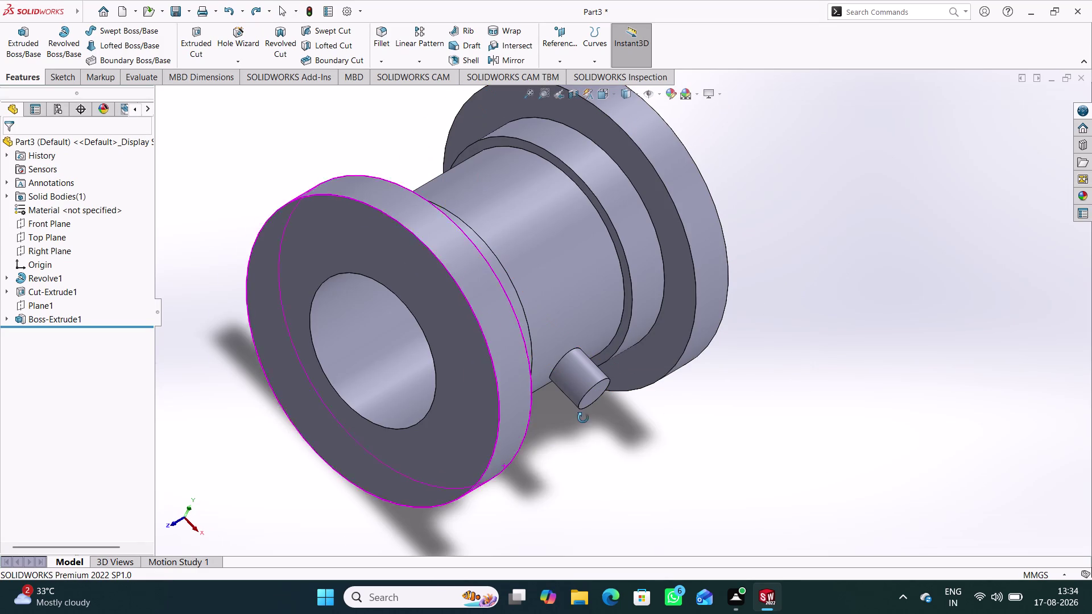
middle_drag(578, 423, 639, 444)
scroll(down, 3)
scroll(down, 3)
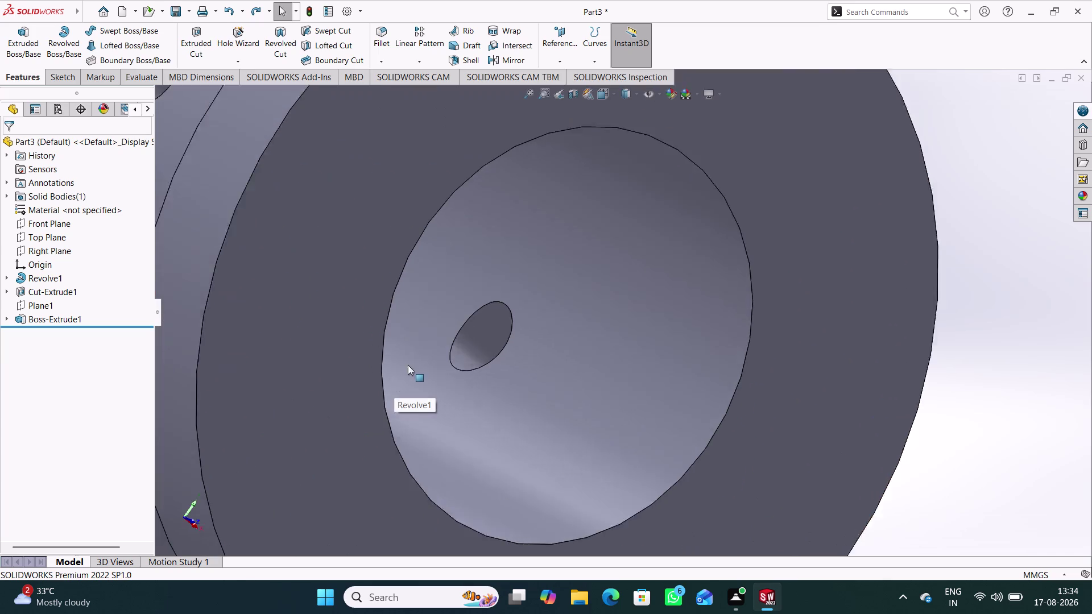
scroll(down, 3)
middle_drag(512, 373, 533, 414)
scroll(down, 3)
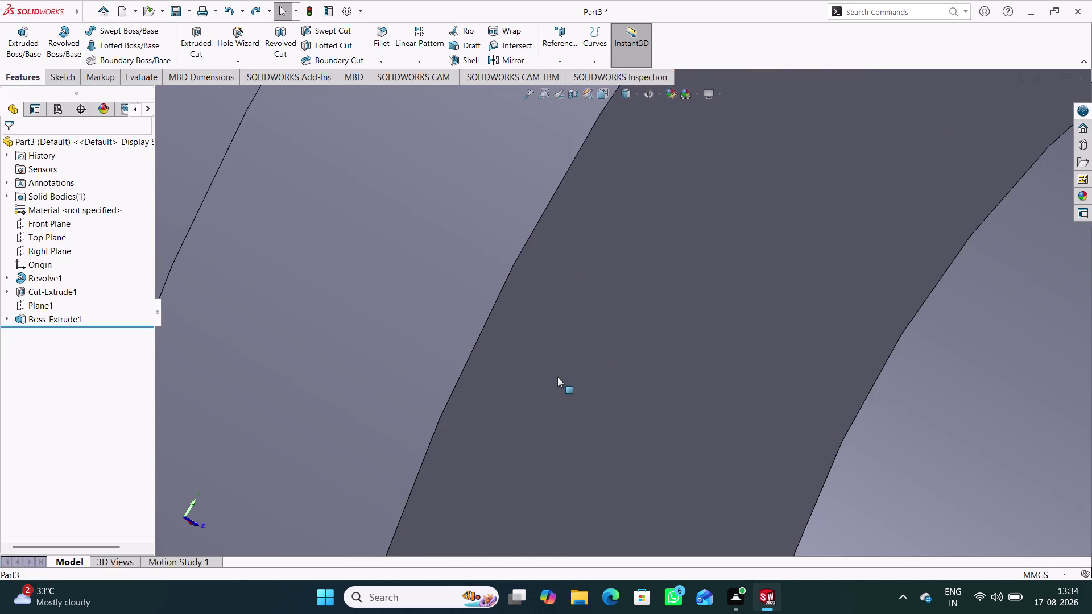
middle_drag(557, 377, 487, 366)
scroll(up, 3)
scroll(up, 3)
scroll(up, 3)
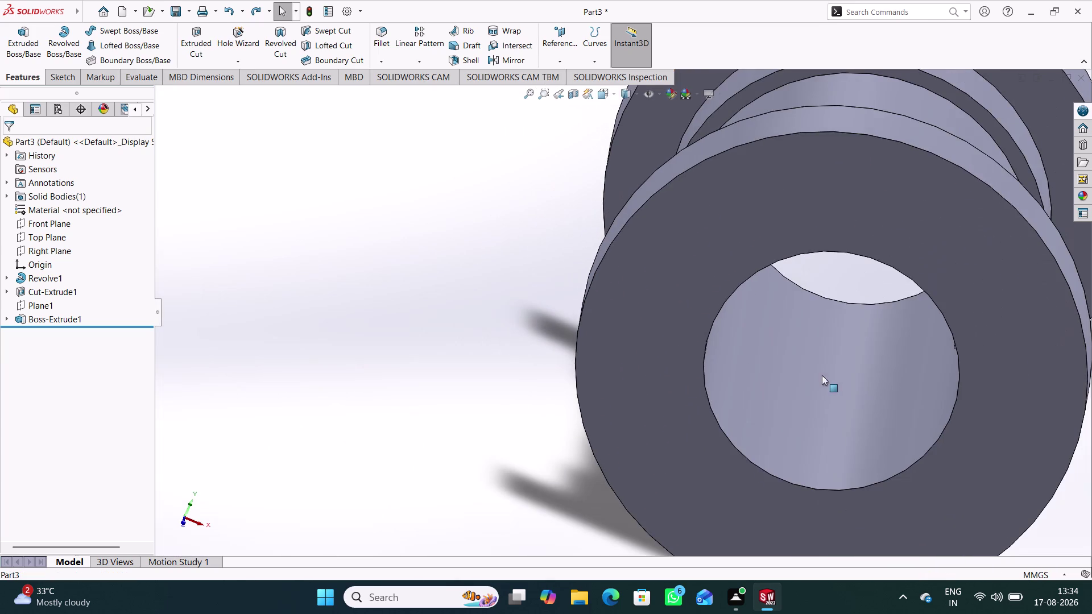
middle_drag(813, 366, 848, 325)
scroll(down, 3)
scroll(down, 3)
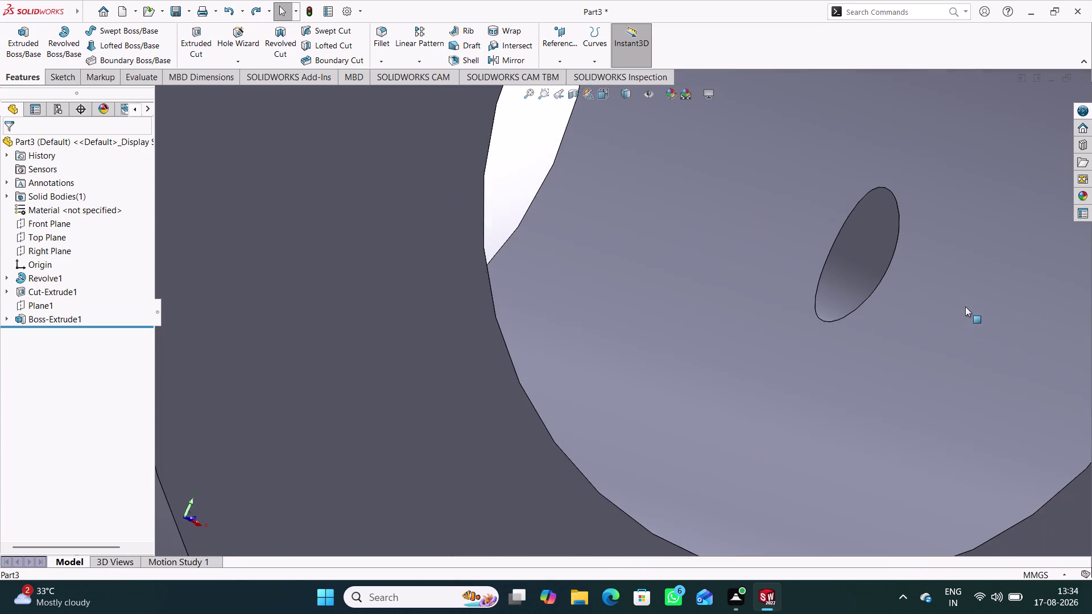
scroll(down, 3)
scroll(down, 3)
middle_drag(810, 285, 813, 334)
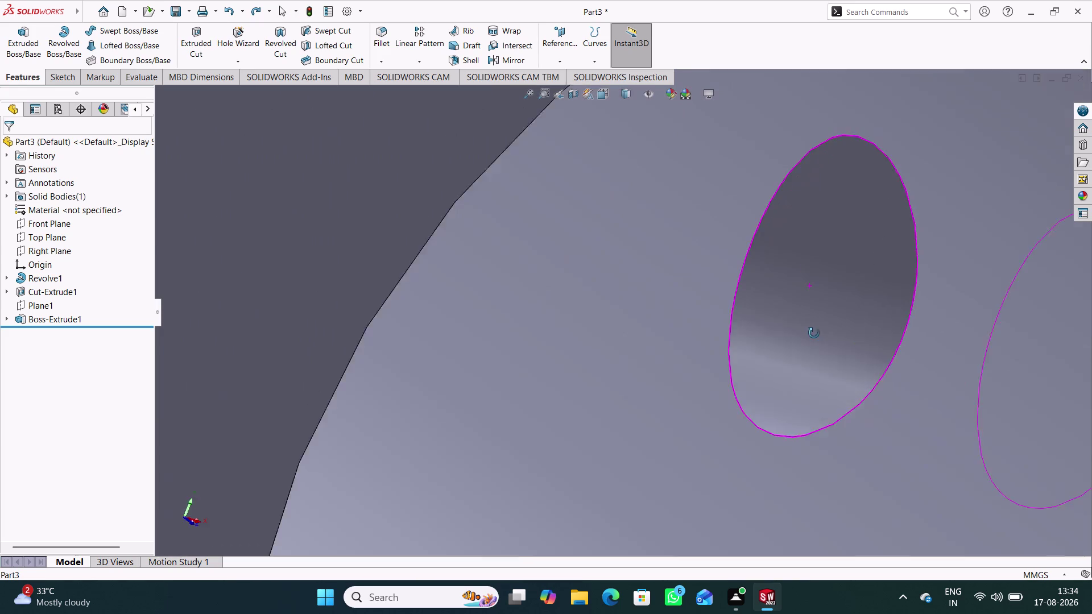
middle_drag(813, 334, 811, 343)
scroll(down, 3)
scroll(down, 3)
middle_drag(764, 335, 793, 334)
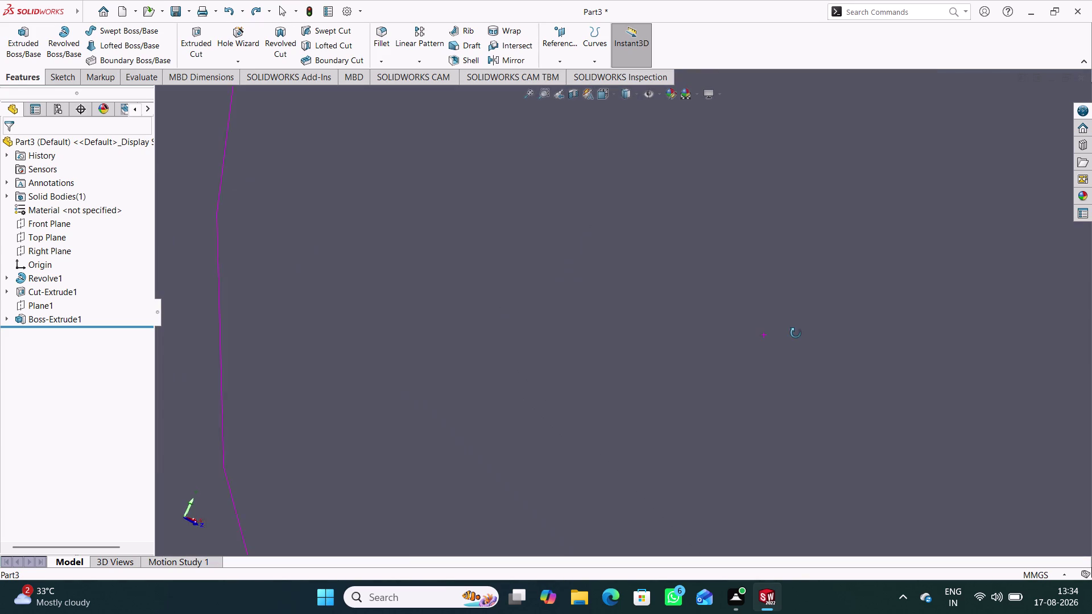
middle_drag(793, 334, 796, 333)
middle_click(796, 333)
scroll(up, 3)
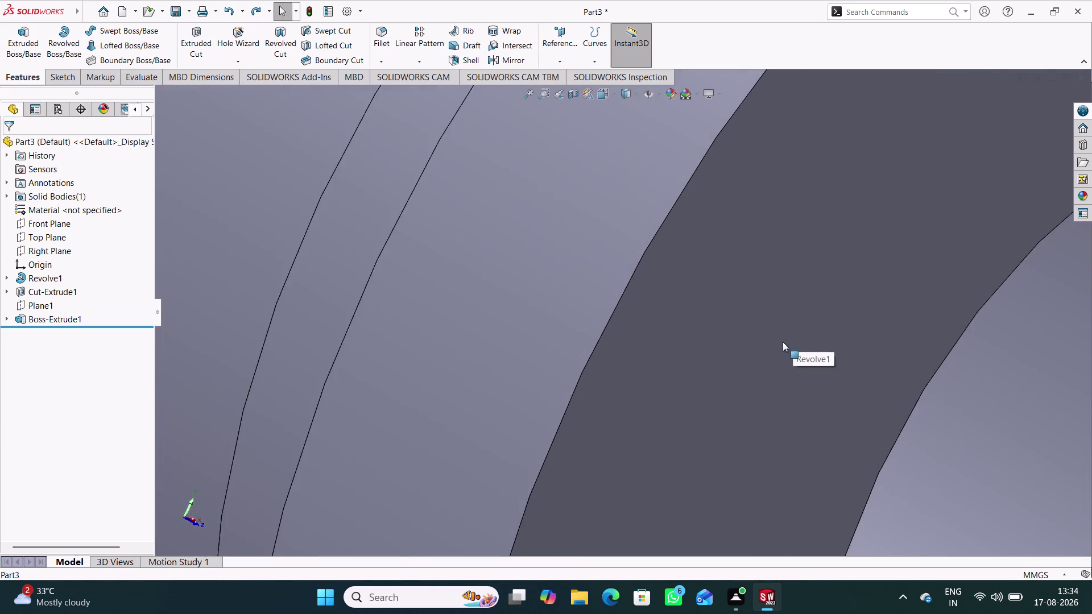
scroll(up, 3)
scroll(up, 3)
scroll(down, 3)
middle_drag(752, 372, 720, 362)
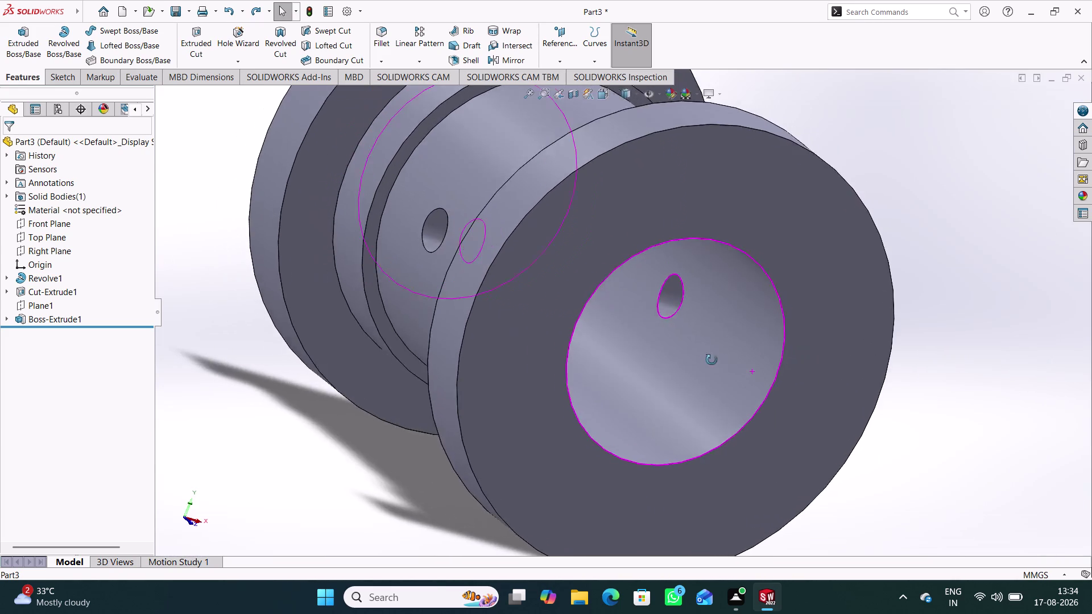
middle_drag(720, 361, 704, 337)
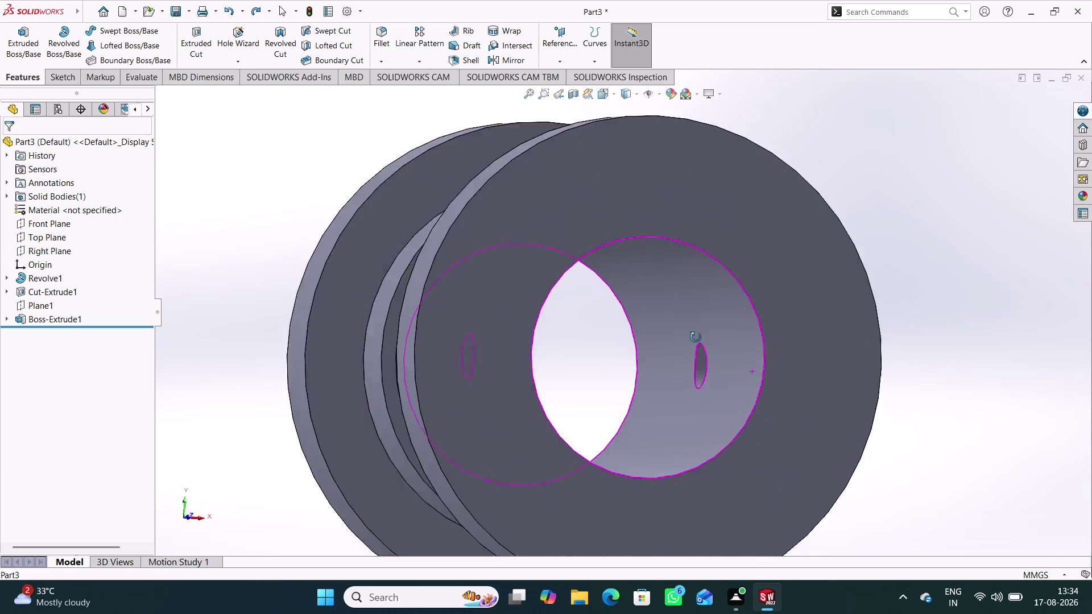
middle_drag(703, 337, 668, 371)
scroll(down, 3)
middle_drag(897, 350, 893, 401)
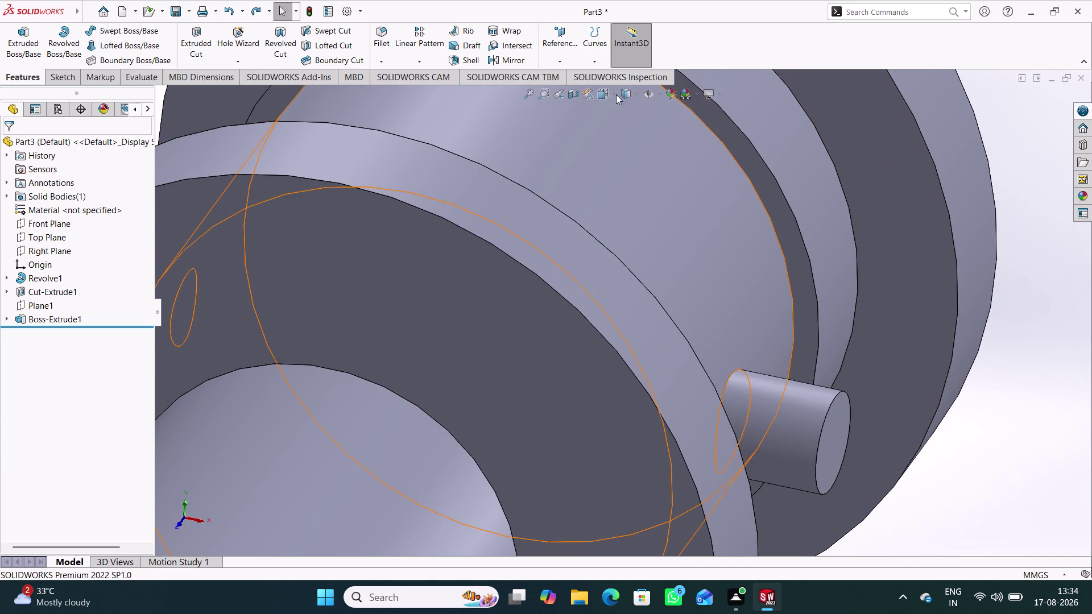
Switch to Hidden Lines Visible and rotate the part again.
click(635, 96)
click(627, 157)
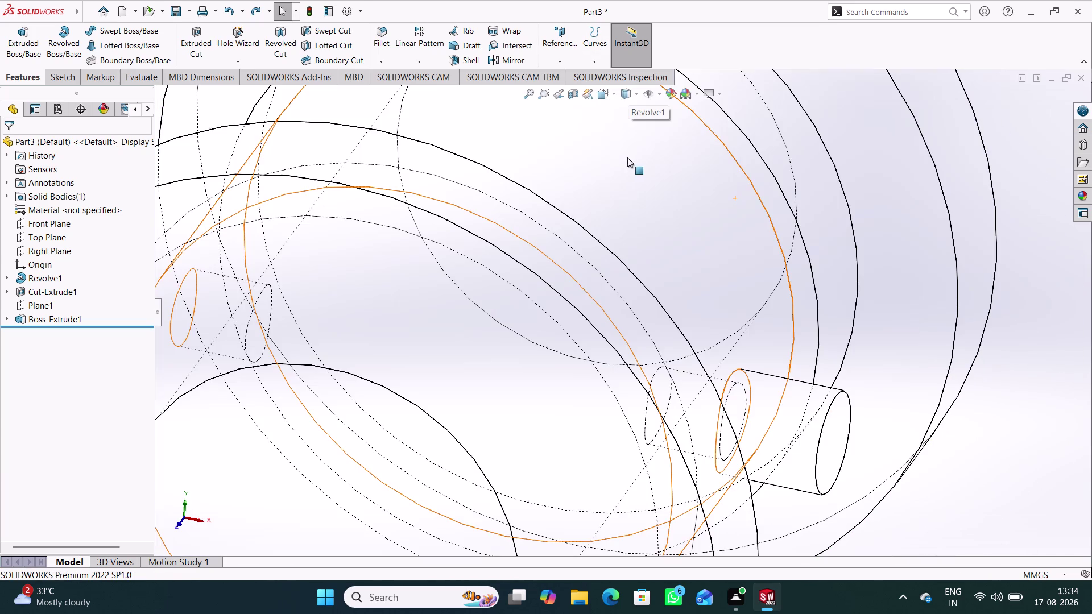
scroll(up, 3)
click(850, 323)
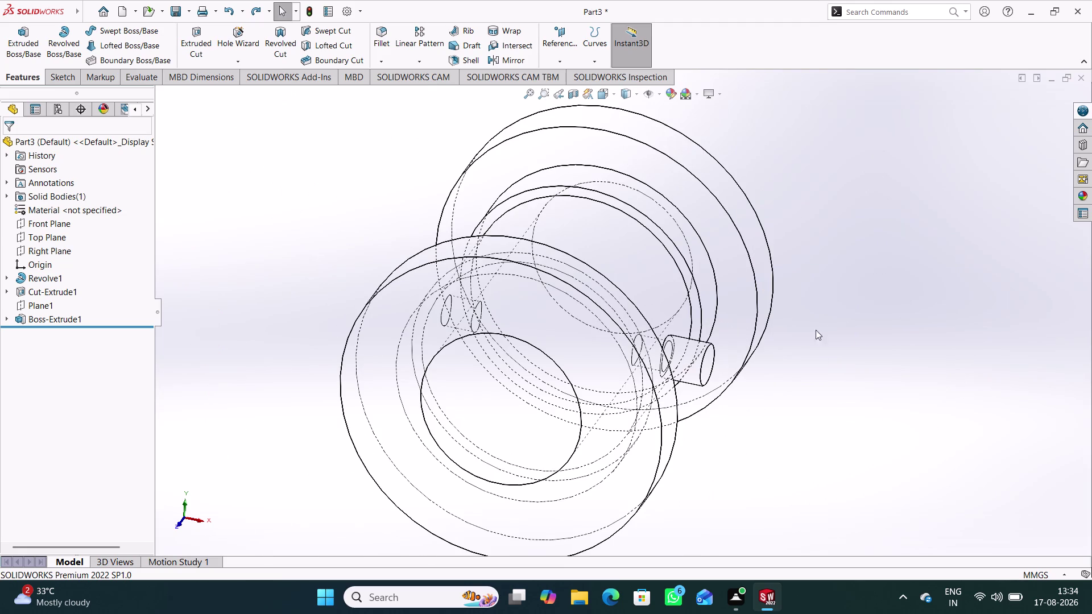
middle_drag(802, 340, 821, 482)
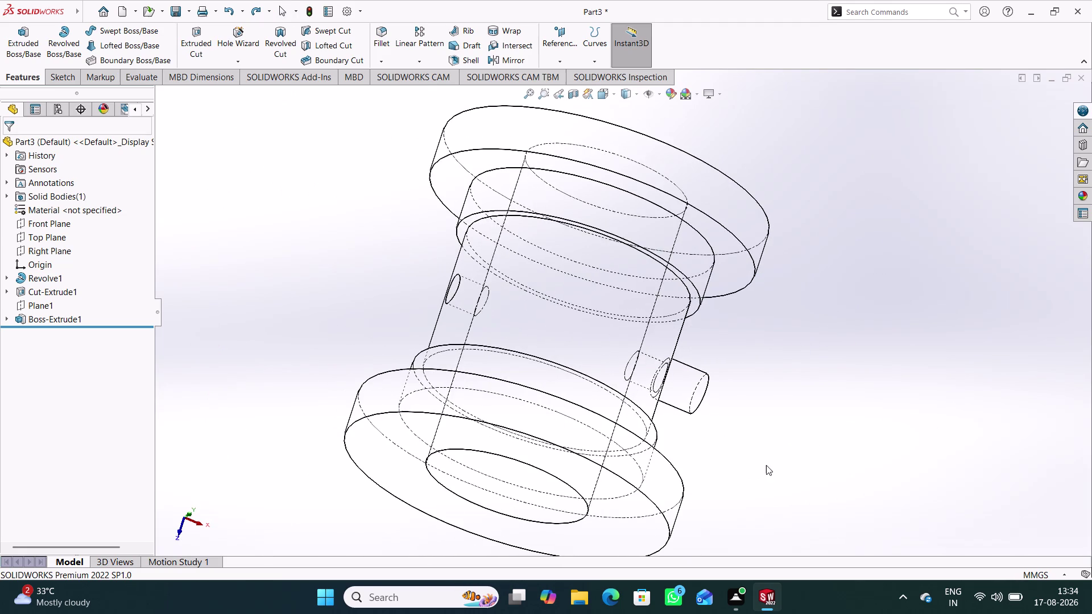
middle_drag(764, 465, 714, 406)
middle_drag(707, 379, 707, 366)
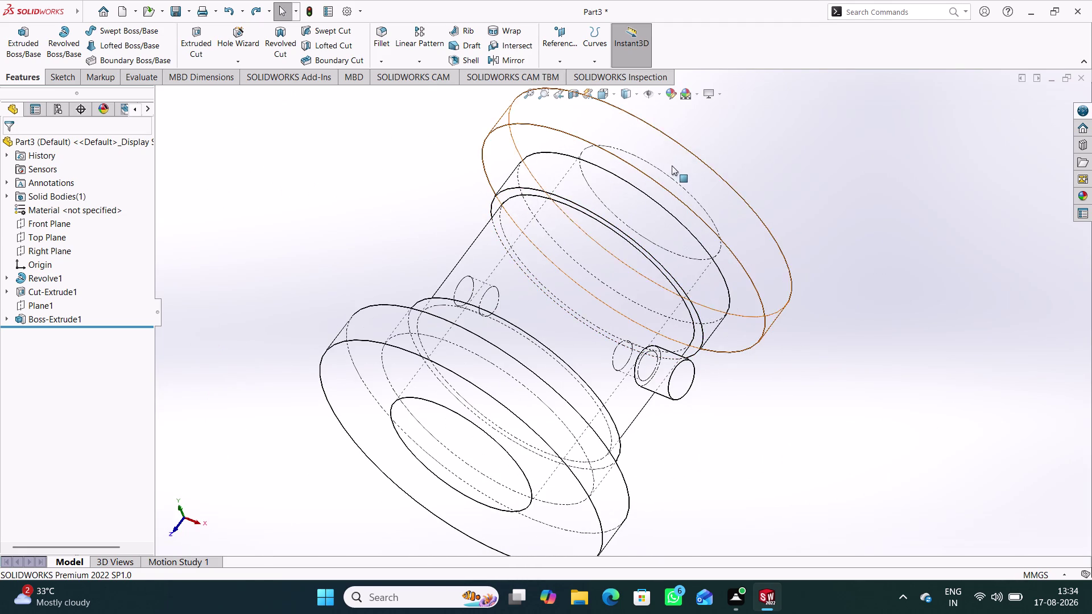
Try the Wireframe display style, then Hidden Lines Removed.
click(637, 100)
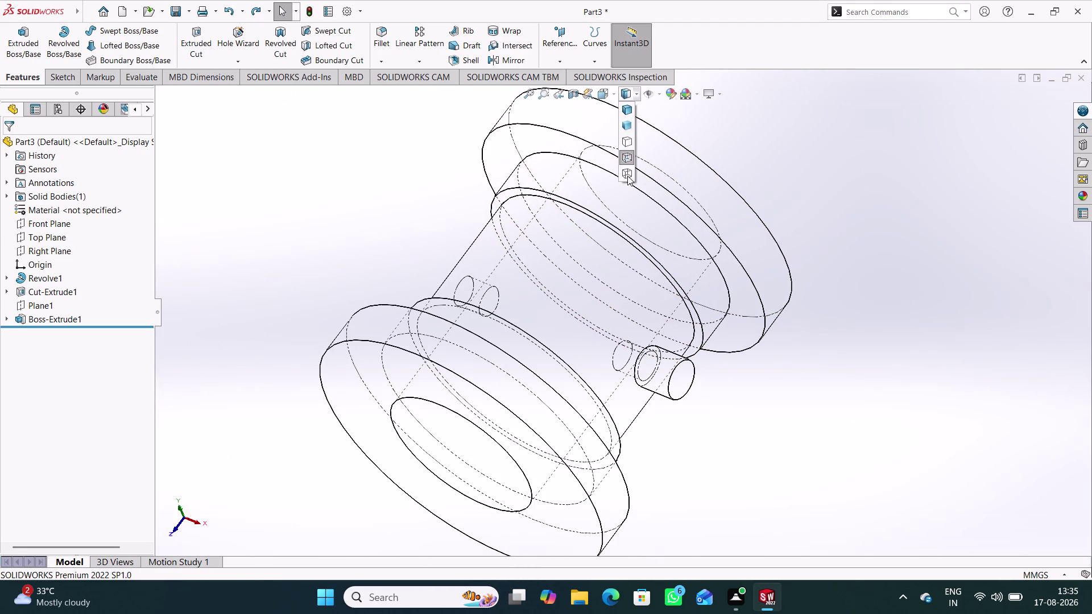
click(627, 176)
middle_drag(714, 362, 734, 399)
scroll(down, 3)
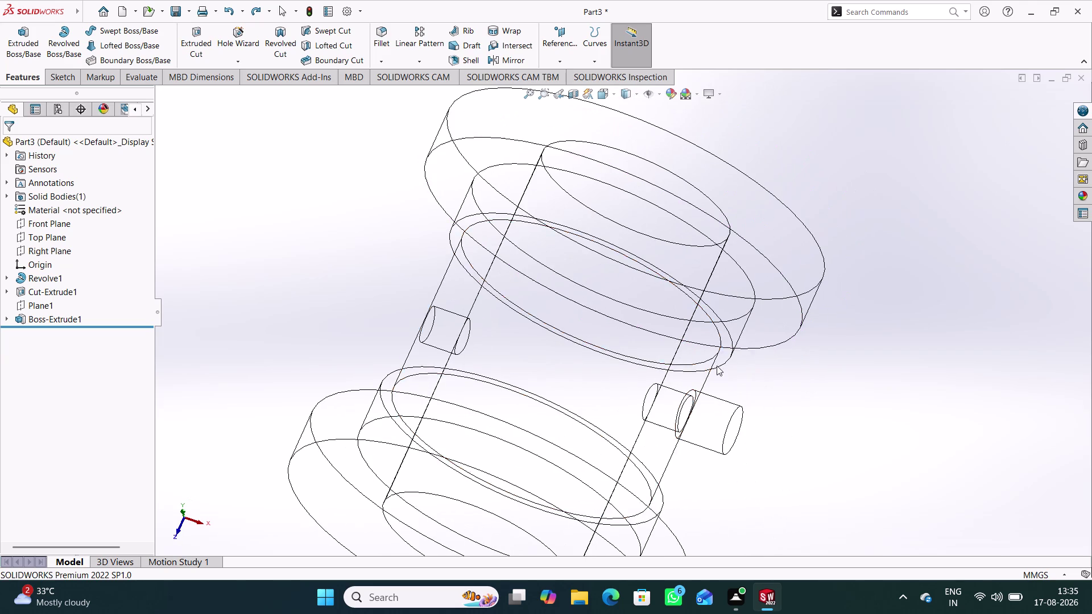
click(636, 98)
click(631, 142)
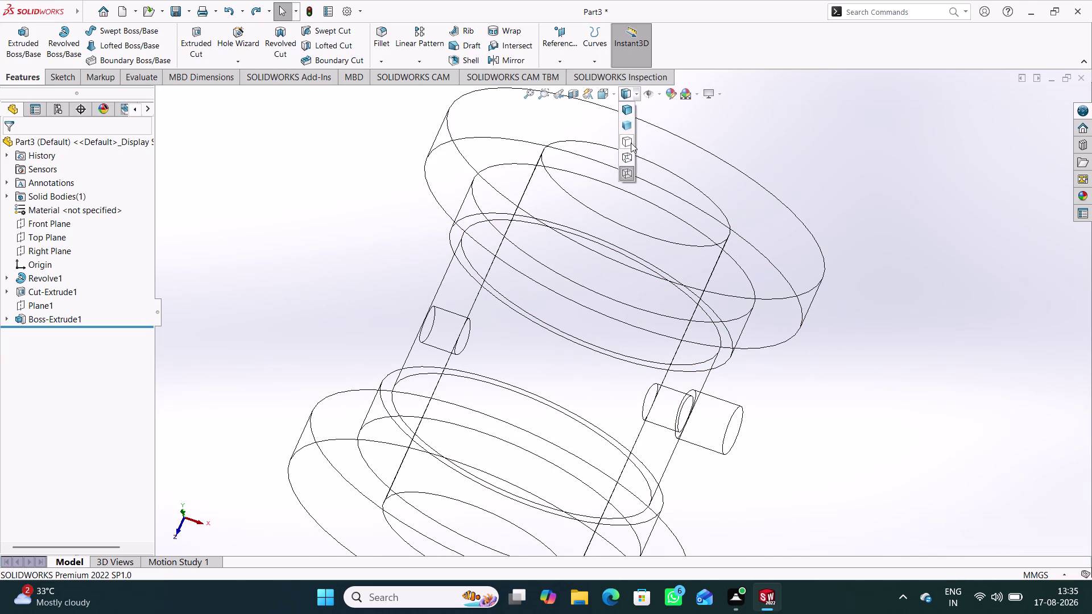
middle_drag(674, 233, 701, 221)
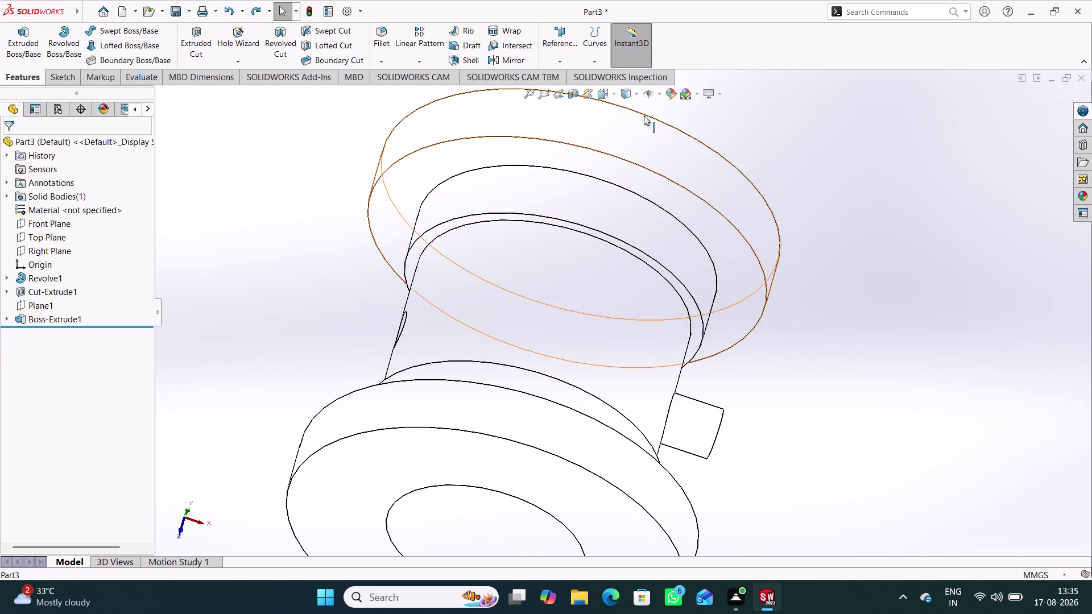
Return to Shaded With Edges and snap to the isometric view (Ctrl+7).
click(636, 94)
click(628, 108)
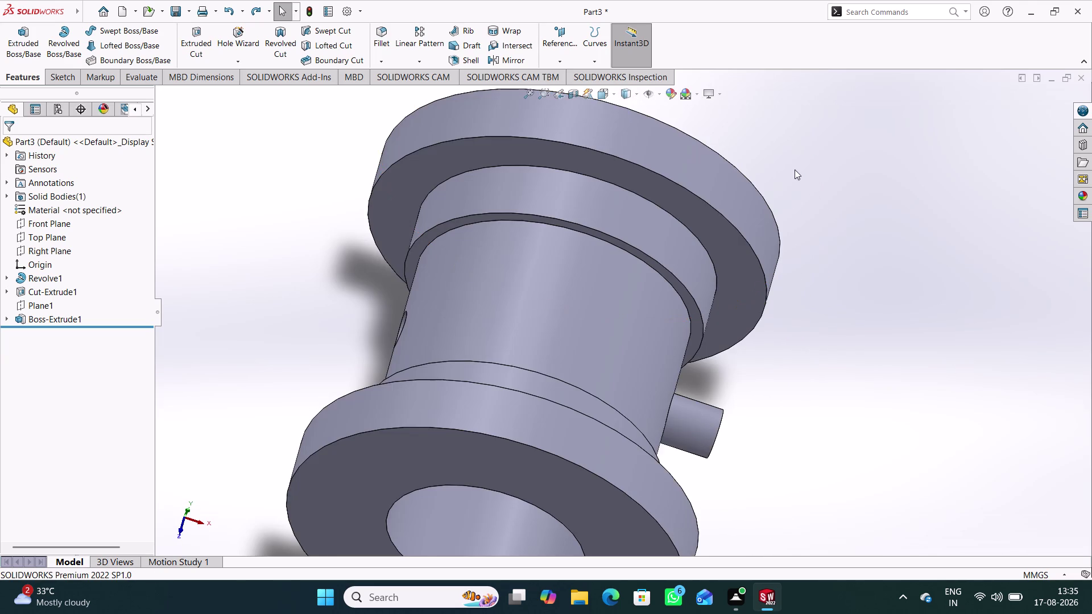
middle_drag(829, 196, 768, 185)
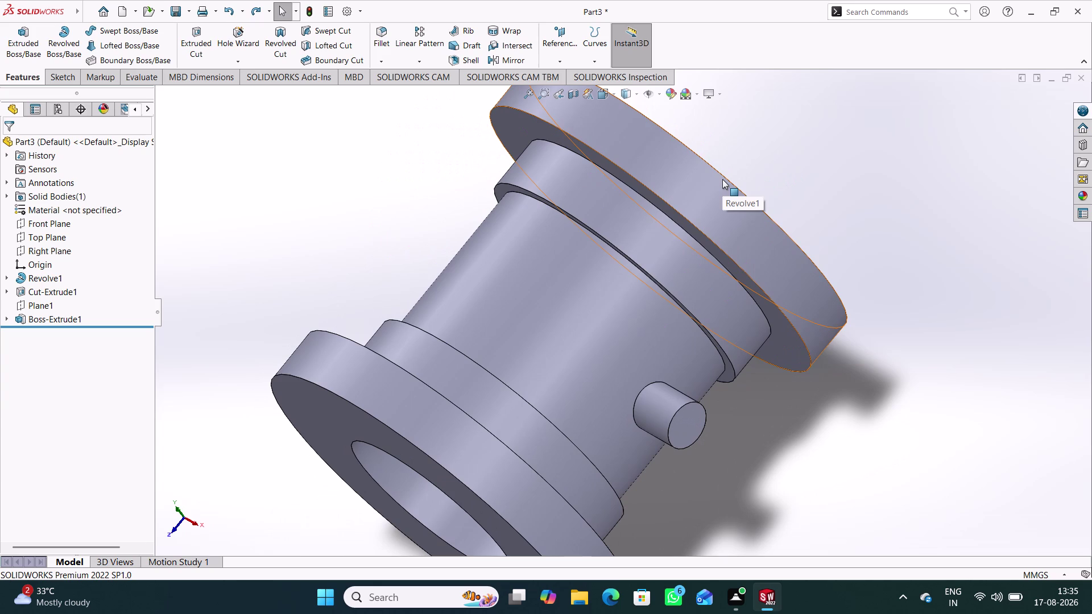
key(ctrl+7)
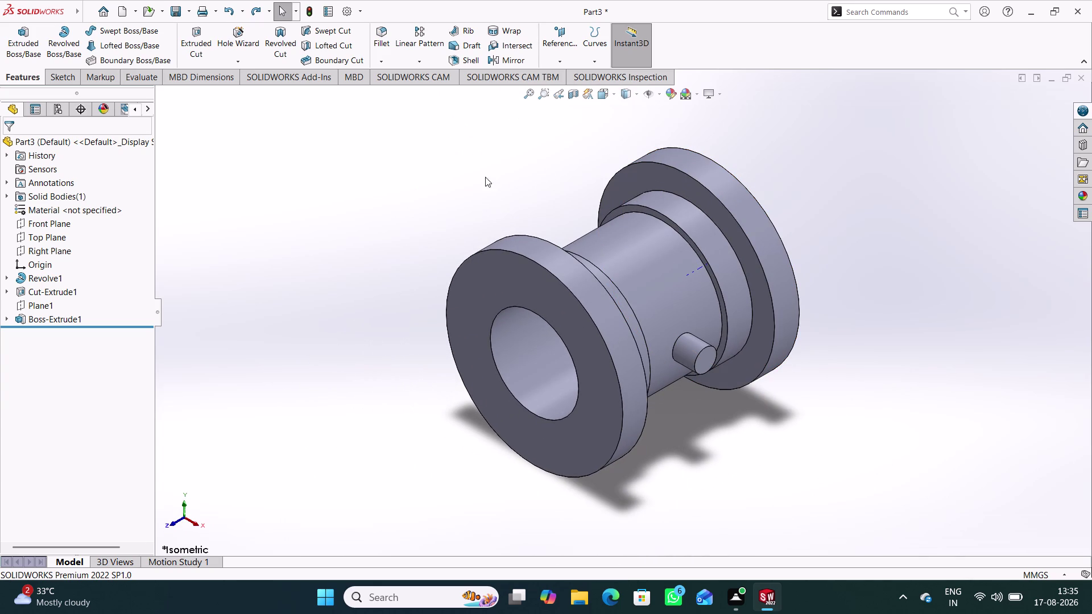
Apply Plain Carbon Steel from the material library's steels to the part.
right_click(90, 210)
click(133, 219)
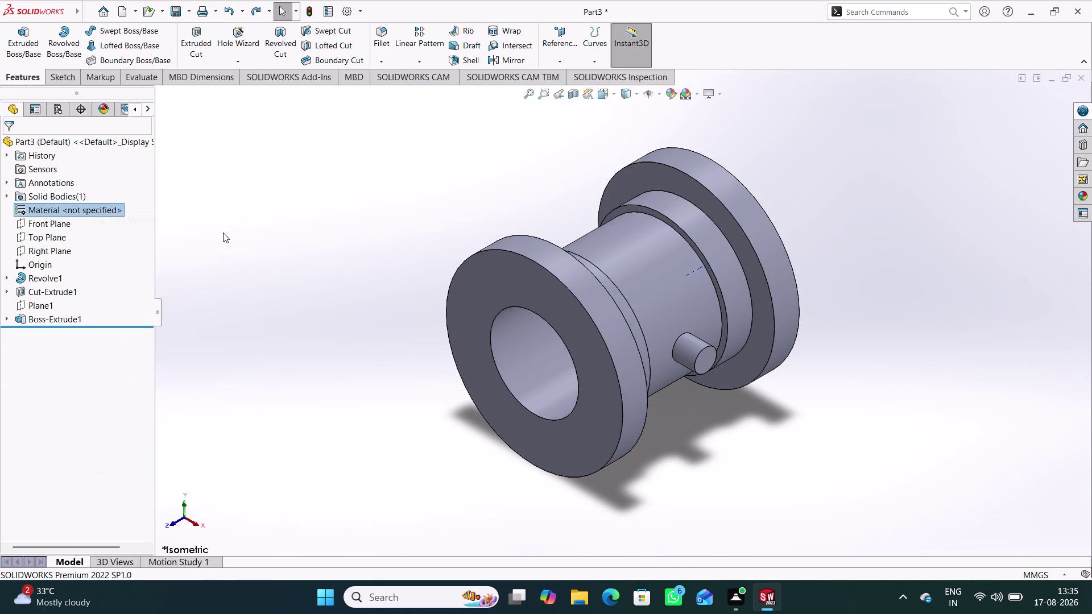
scroll(down, 3)
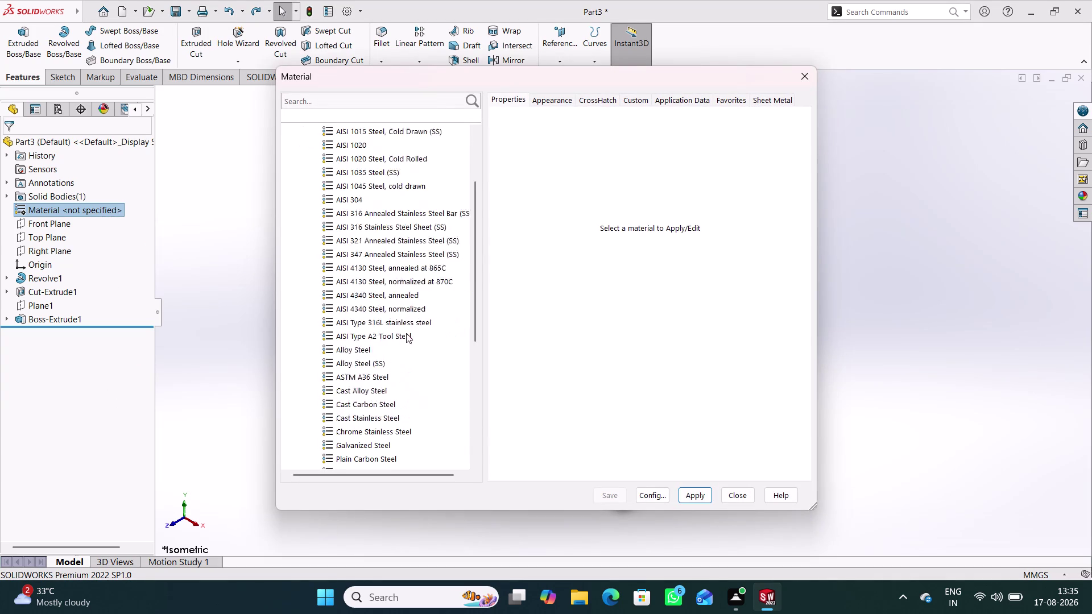
scroll(down, 3)
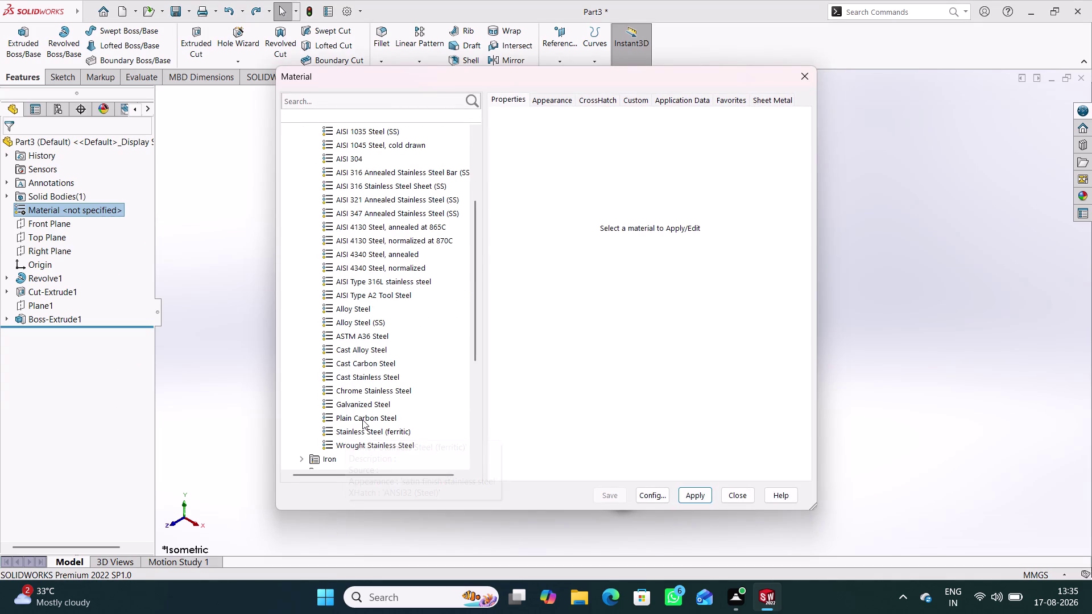
click(362, 419)
click(686, 494)
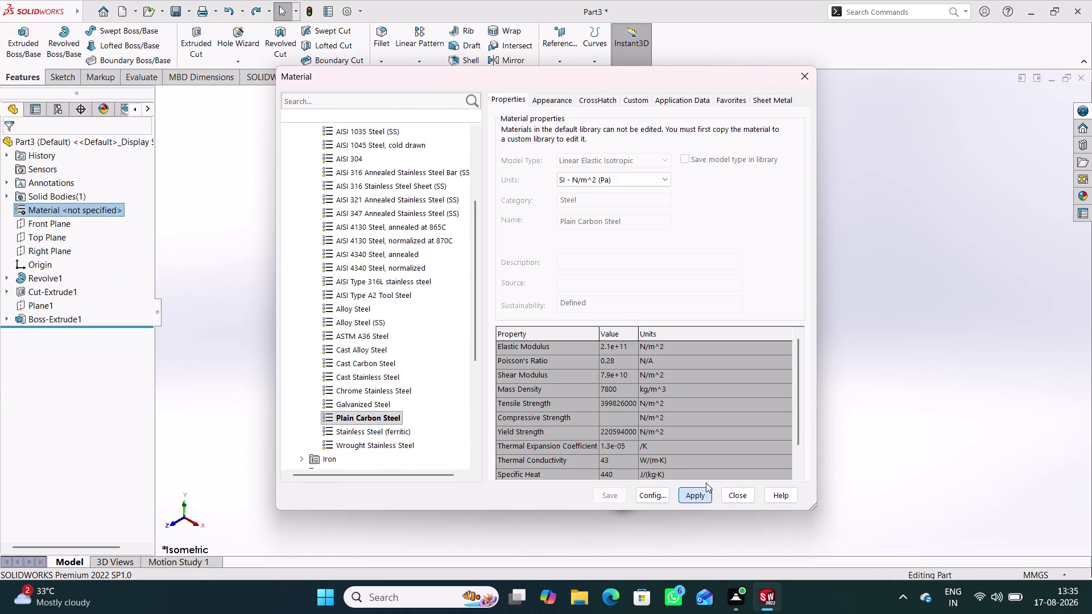
click(738, 499)
middle_drag(694, 496, 764, 366)
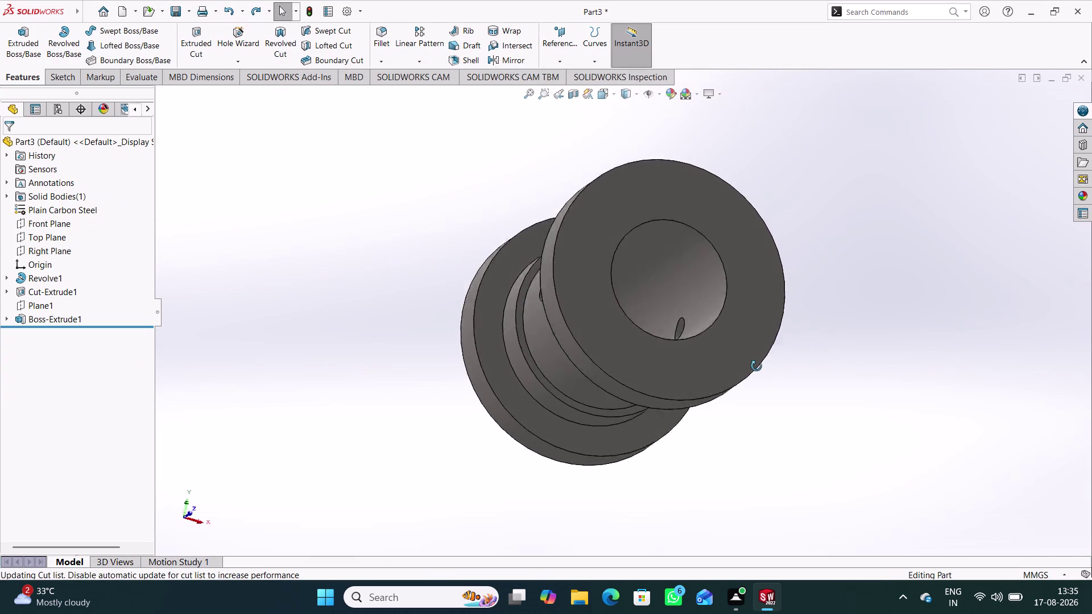
Orbit the steel part to inspect its sides, pin and bore end, then bring up Save As.
middle_drag(764, 366, 658, 432)
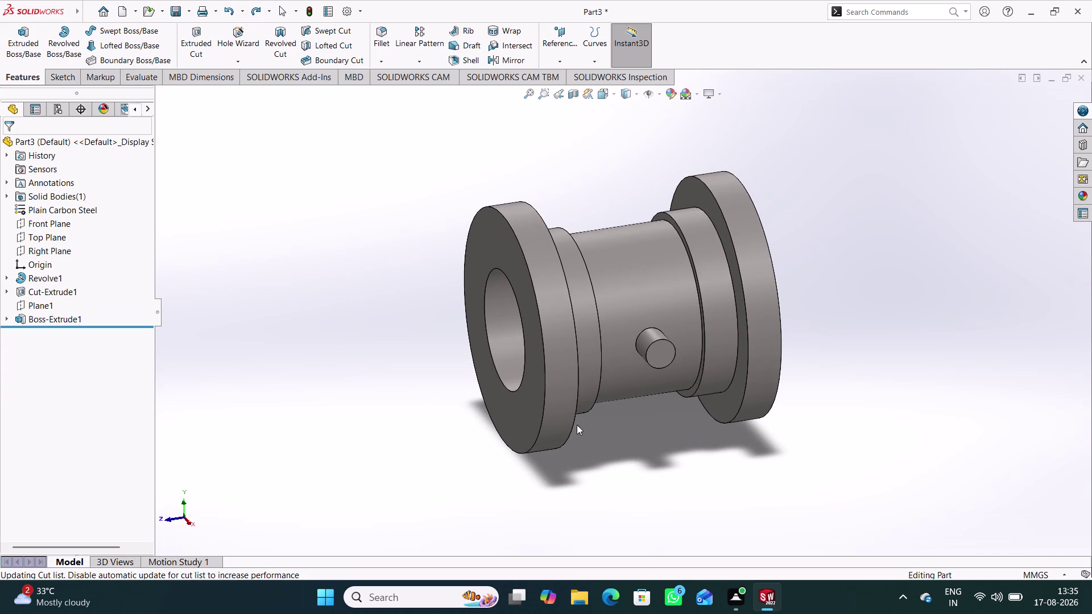
middle_drag(474, 420, 609, 406)
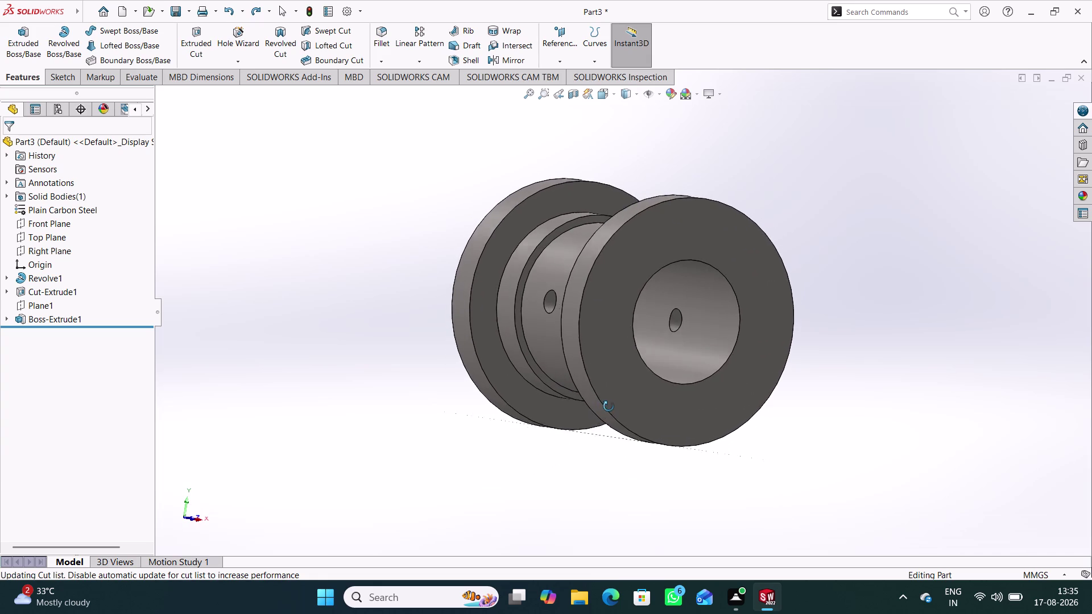
middle_drag(608, 406, 613, 407)
middle_drag(577, 403, 545, 400)
middle_drag(541, 401, 422, 416)
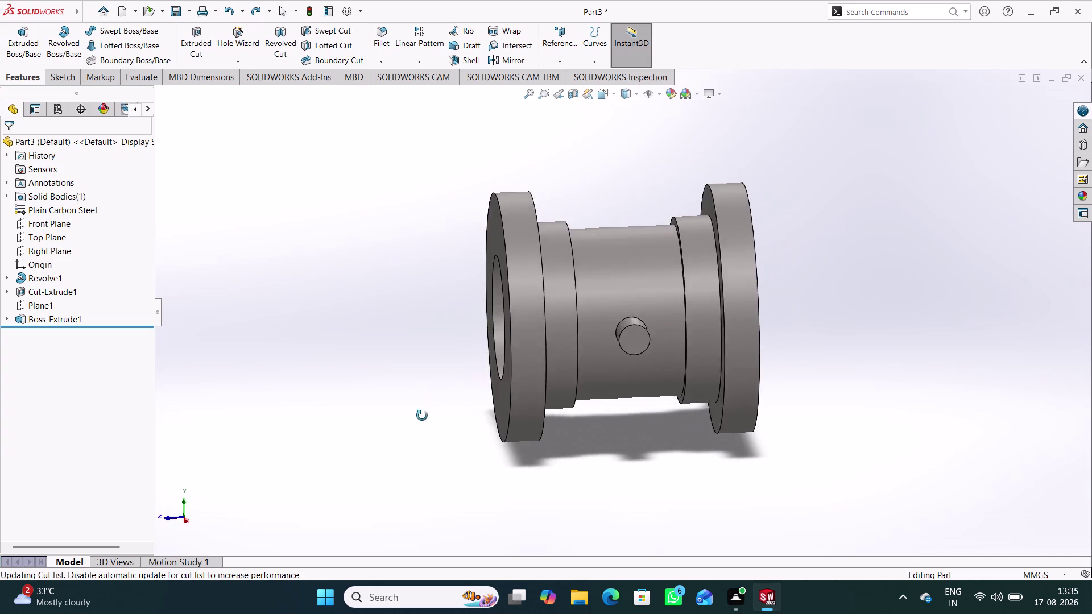
middle_drag(422, 416, 431, 379)
middle_drag(673, 324, 666, 408)
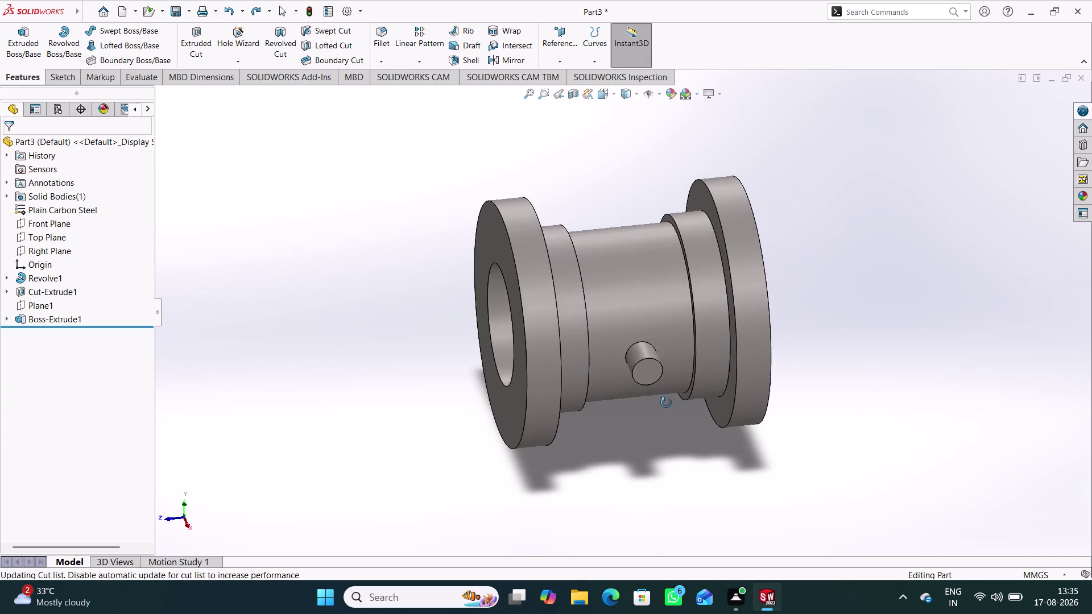
middle_drag(667, 409, 666, 395)
middle_drag(660, 388, 658, 356)
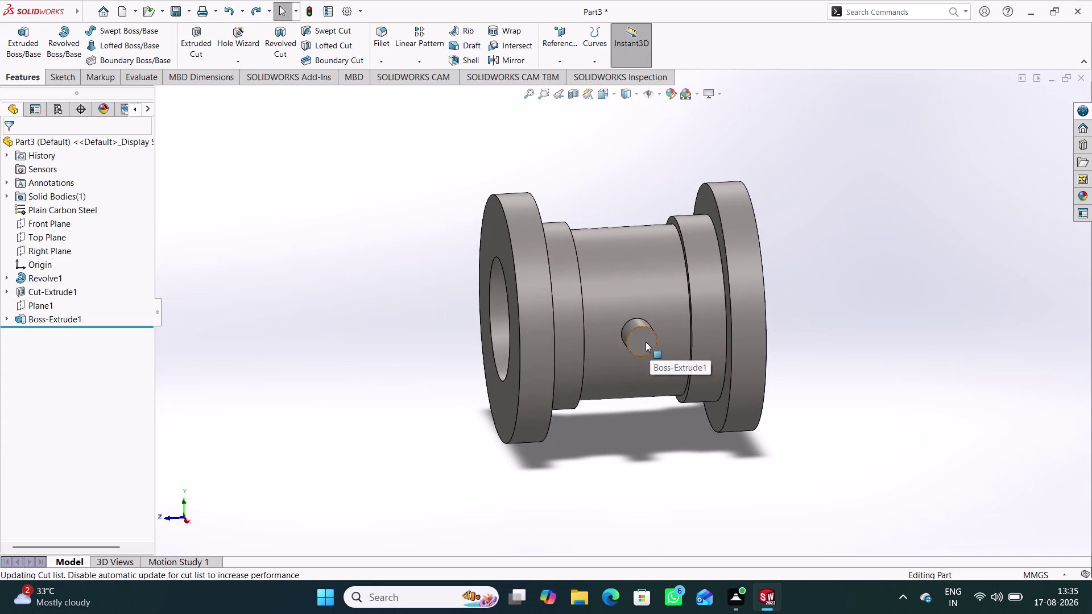
middle_drag(625, 439, 622, 404)
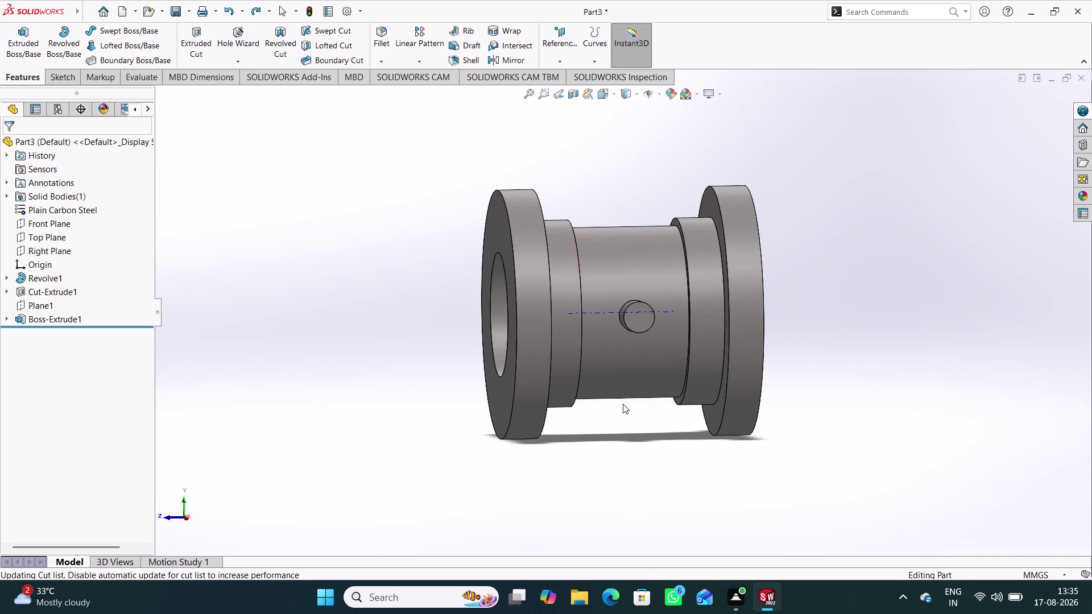
middle_drag(605, 403, 678, 428)
middle_drag(678, 429, 661, 394)
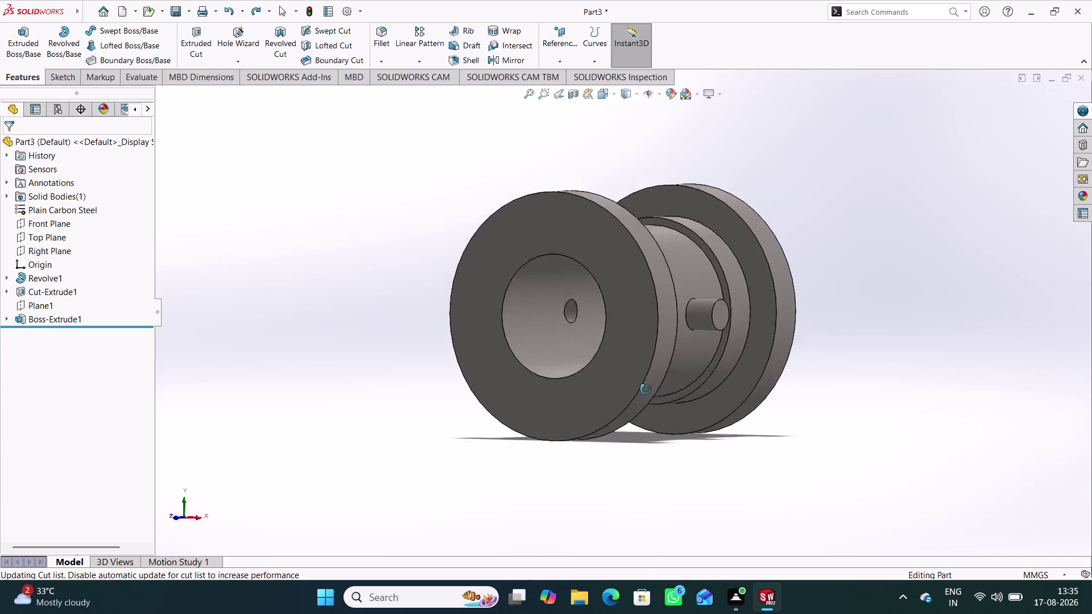
middle_drag(660, 394, 645, 404)
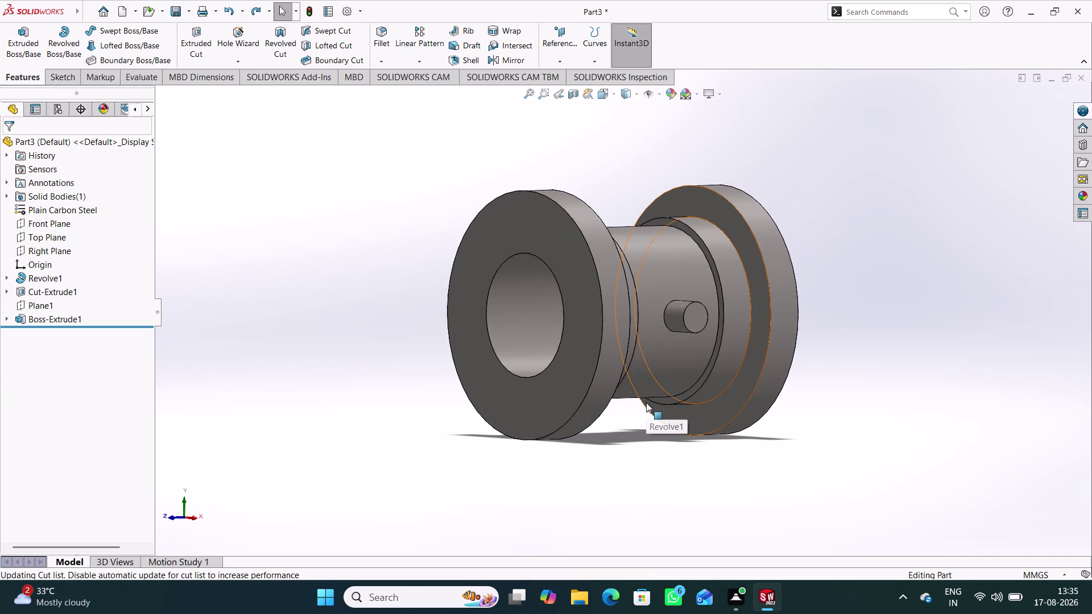
key(ctrl+s)
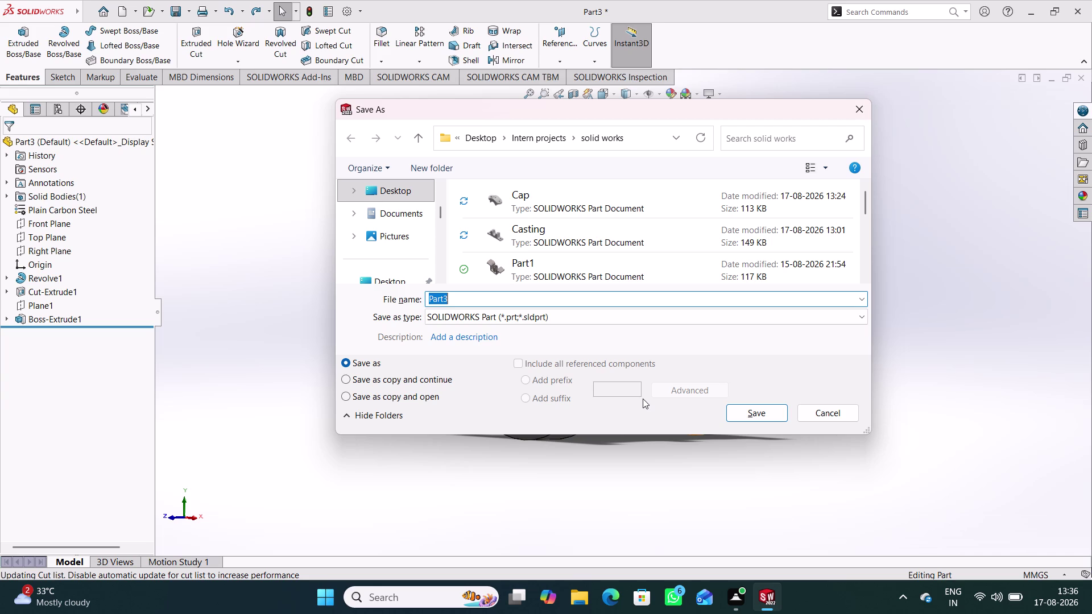
Save the steel part under the file name 'Brasses'.
text(B)
text(rasses)
key(Return)
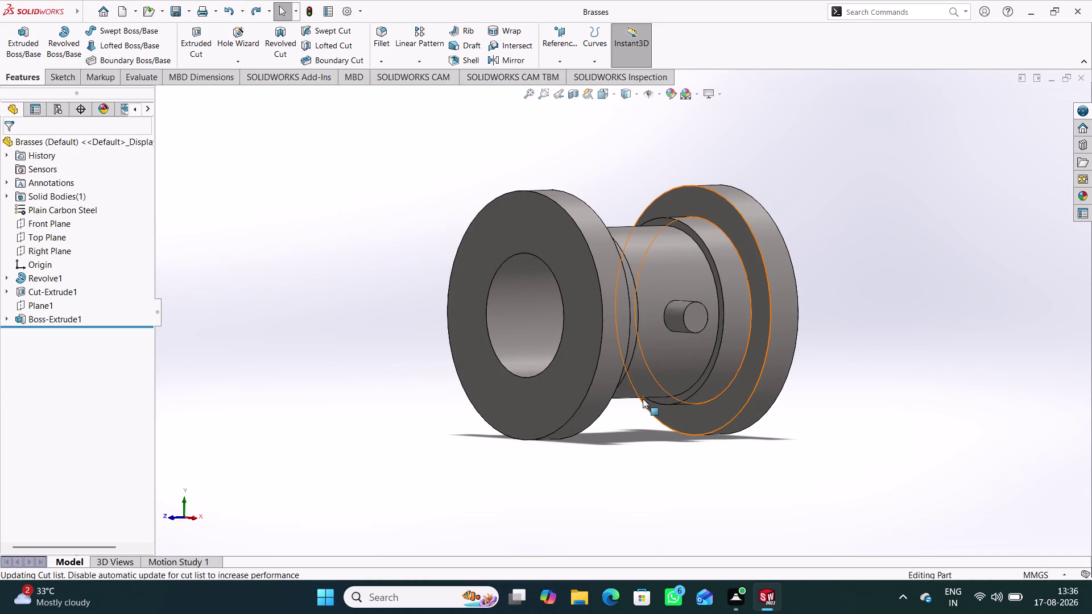
Save again, return to the isometric view, and start a new document.
key(ctrl+s)
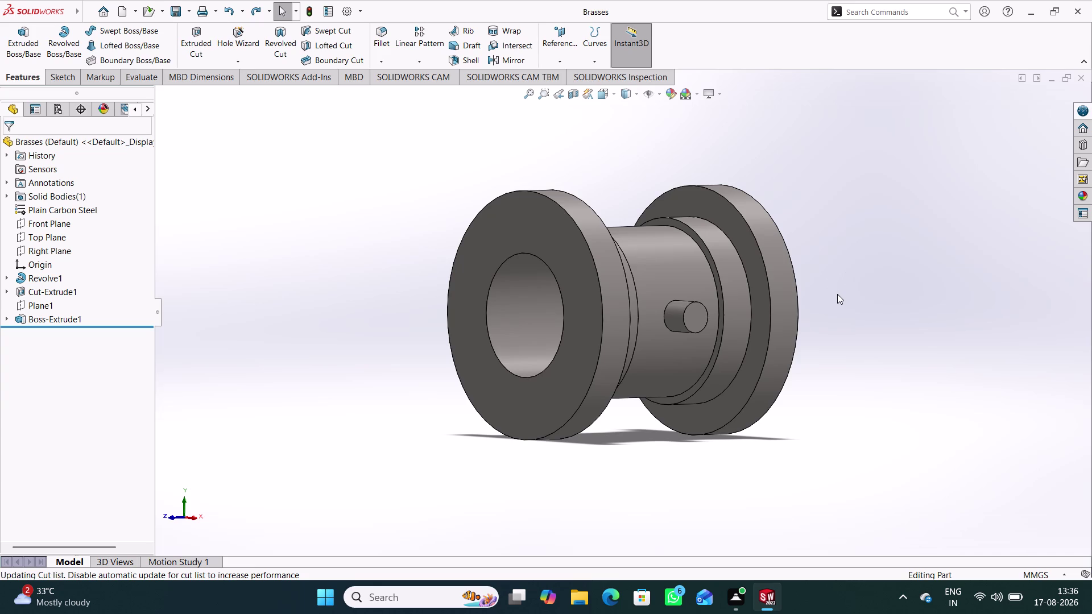
key(ctrl+7)
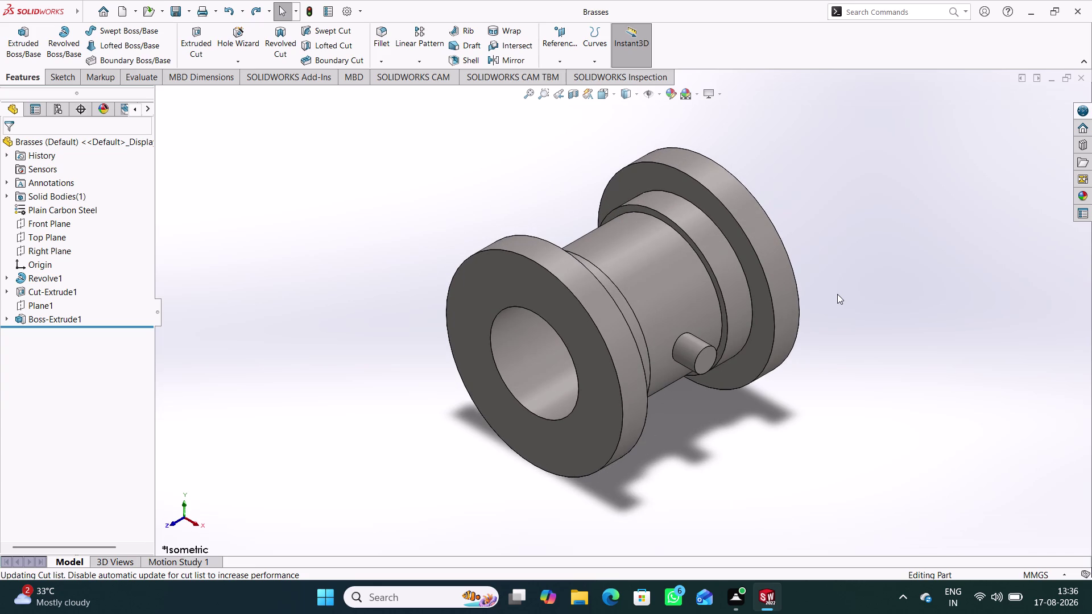
key(ctrl+n)
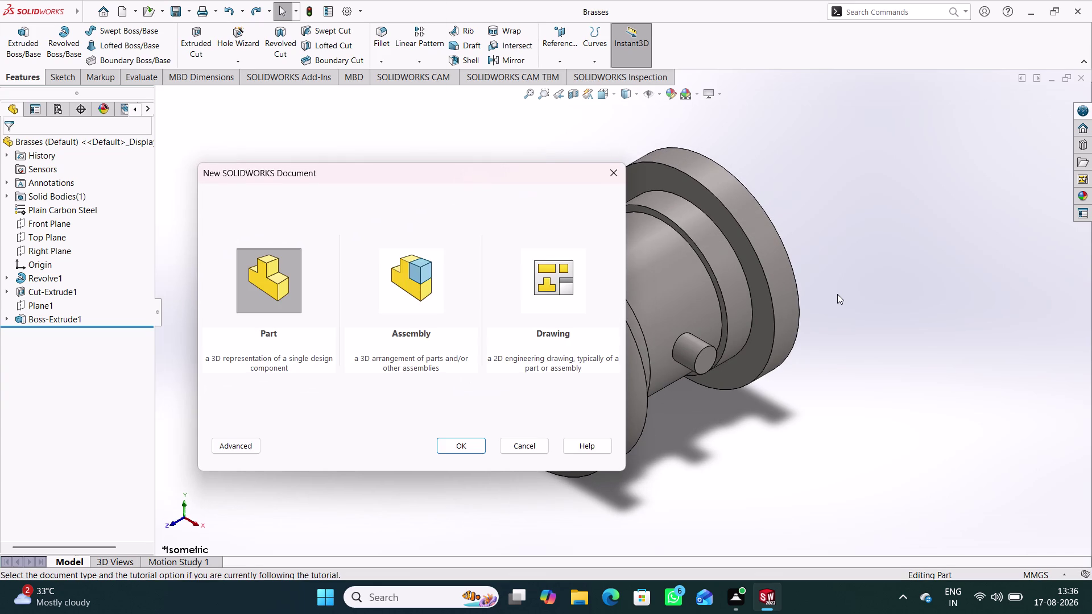
Create a new part and start a sketch on the Top Plane.
key(Return)
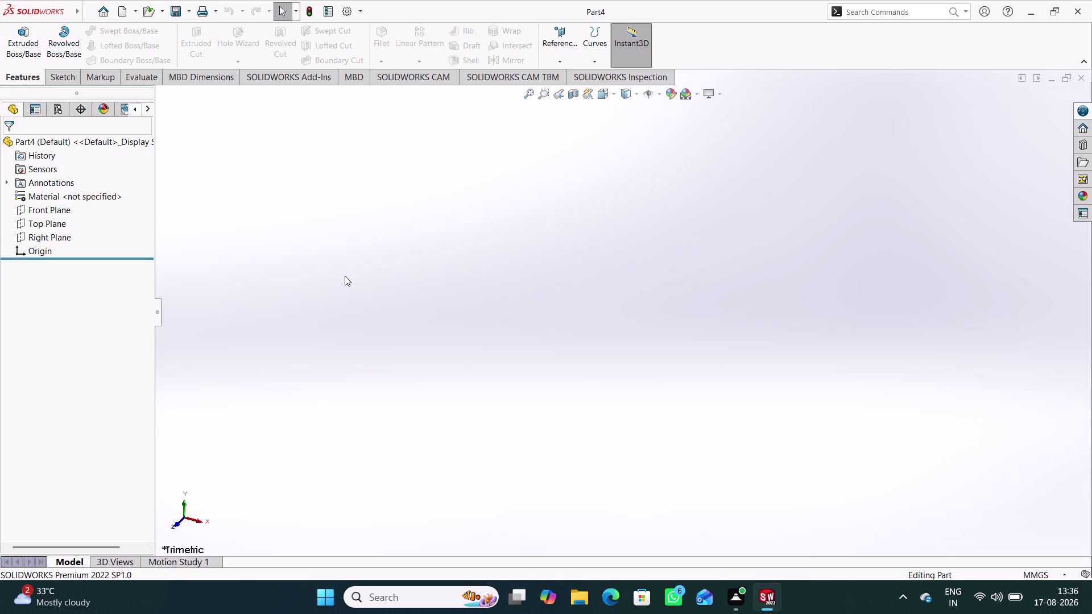
click(55, 225)
click(66, 210)
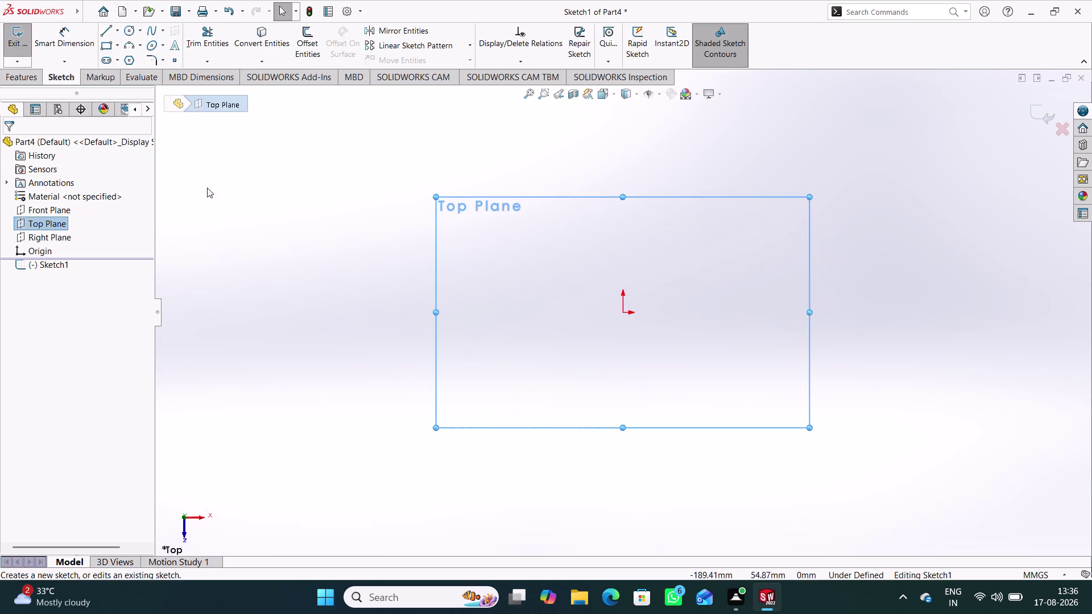
Draw a six-sided inscribed-circle polygon centred on the origin, then exit the polygon tool.
click(130, 63)
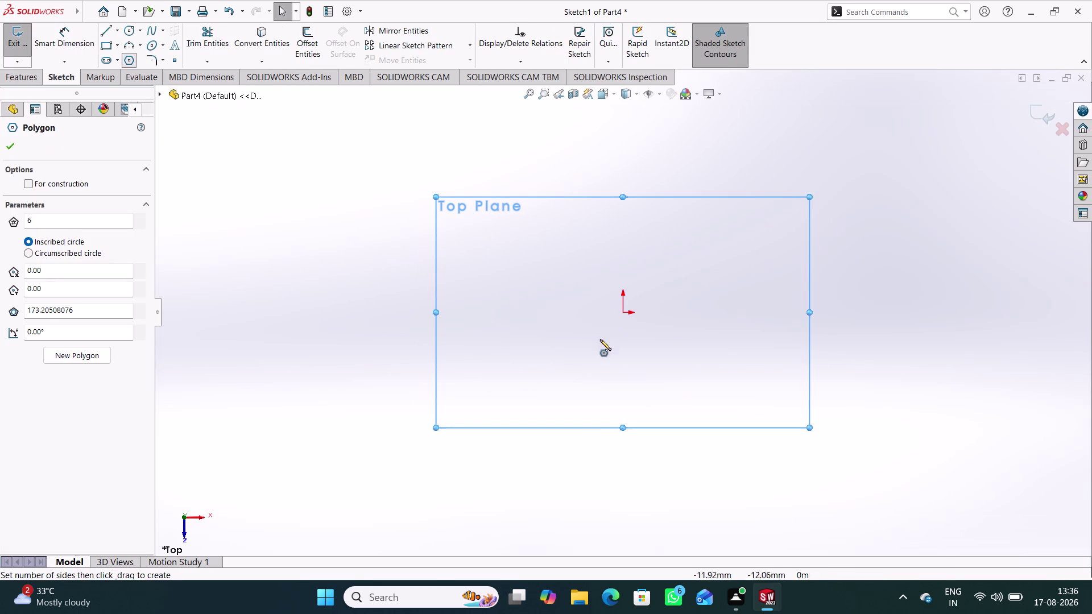
click(622, 309)
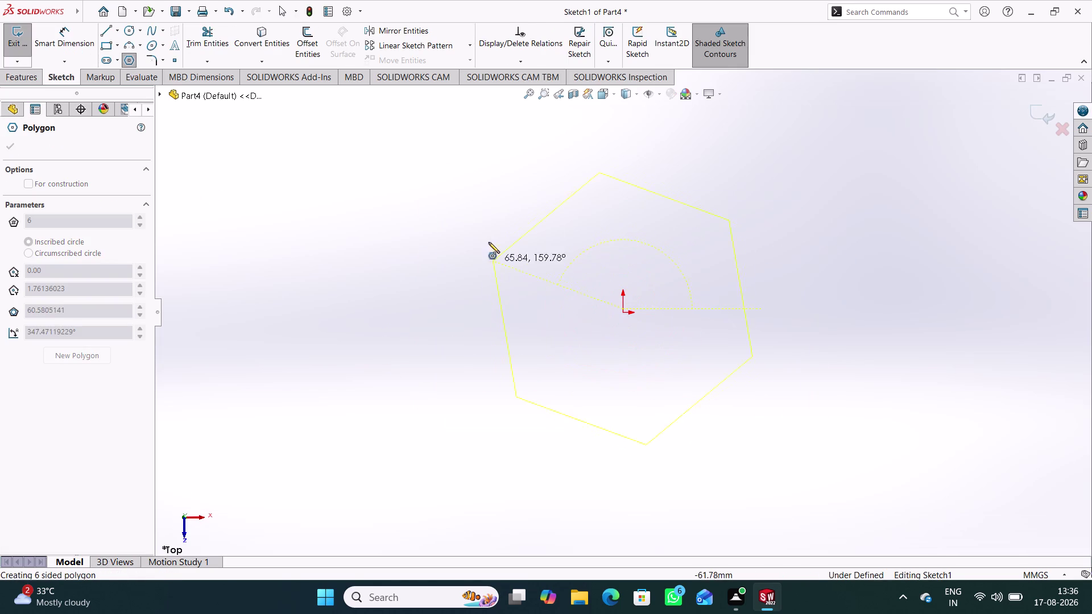
right_click(485, 240)
click(530, 248)
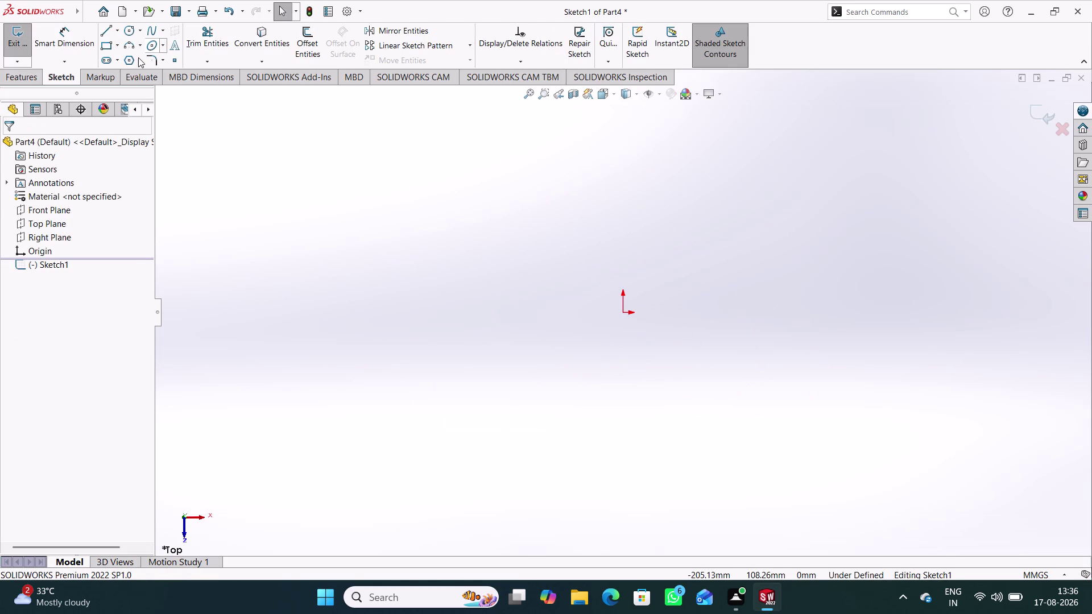
click(128, 56)
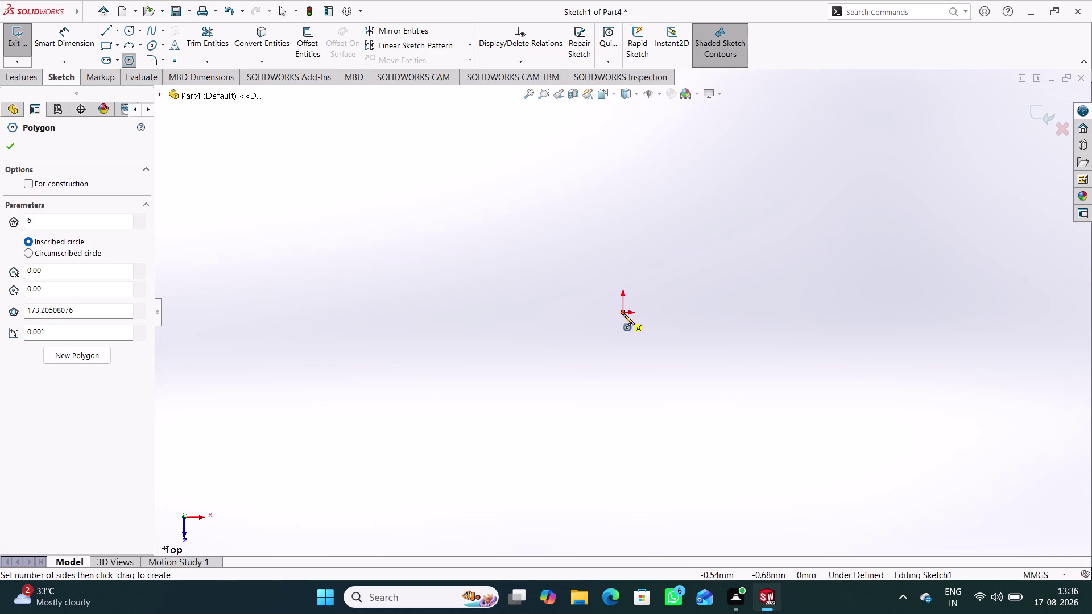
click(623, 314)
click(682, 311)
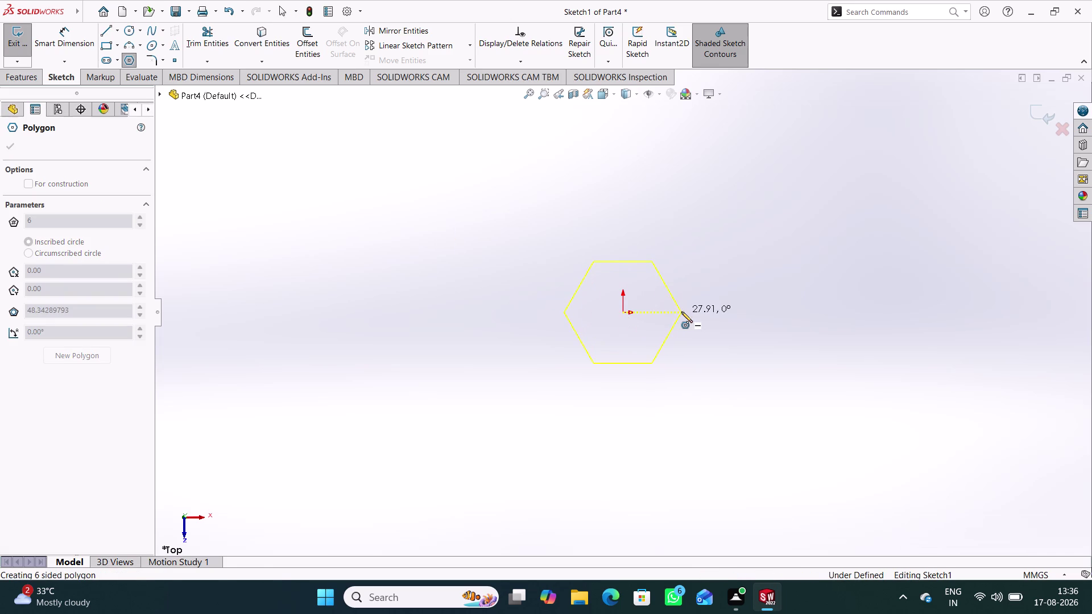
right_click(741, 400)
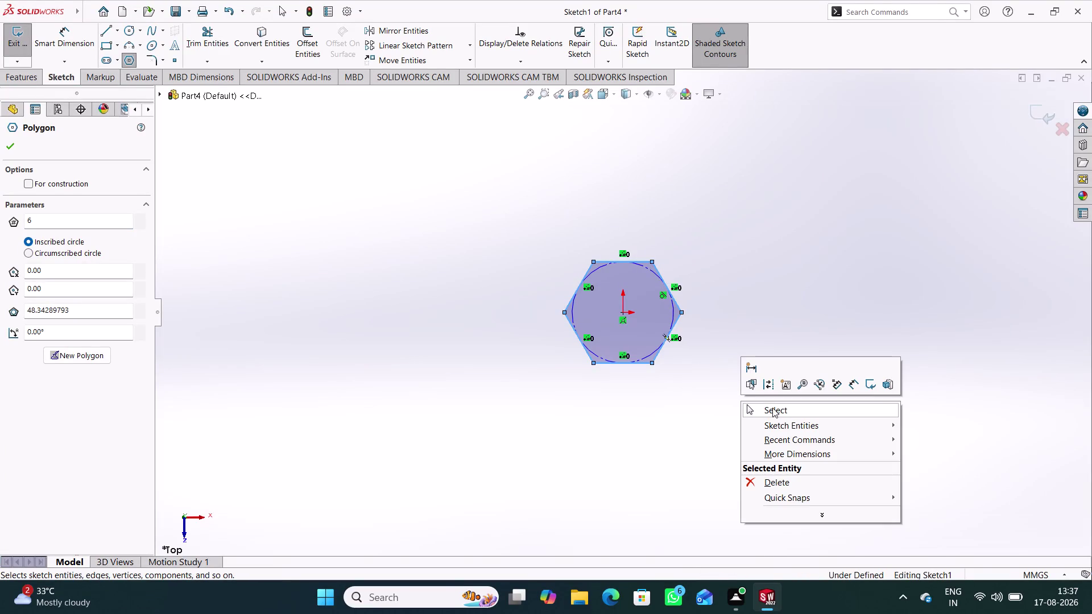
click(772, 408)
scroll(down, 3)
scroll(down, 3)
click(786, 404)
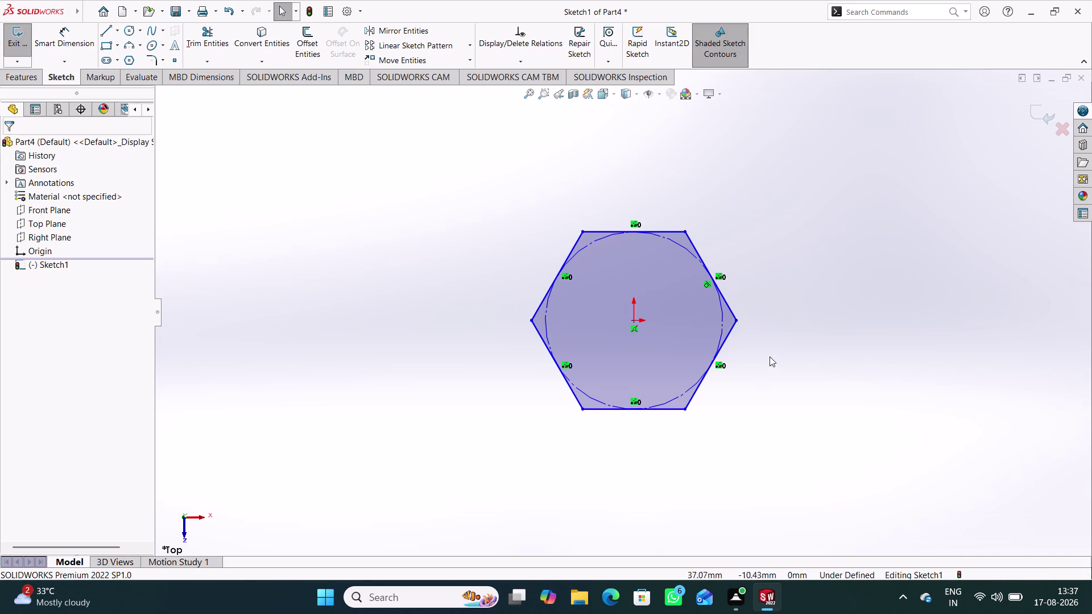
Add a Horizontal relation between the hexagon's right corner and its centre point.
click(737, 318)
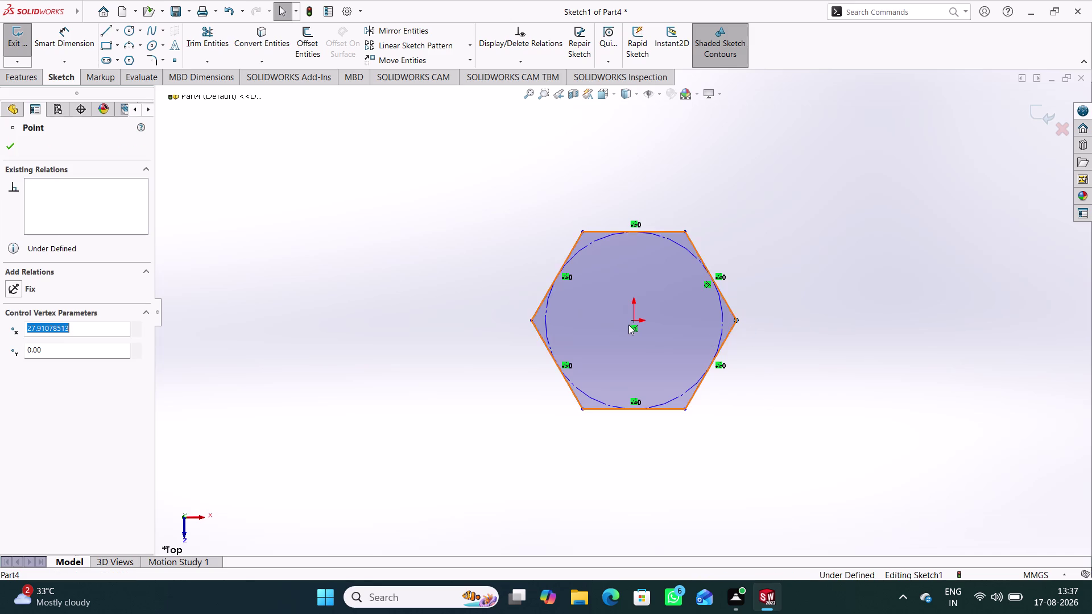
click(636, 320)
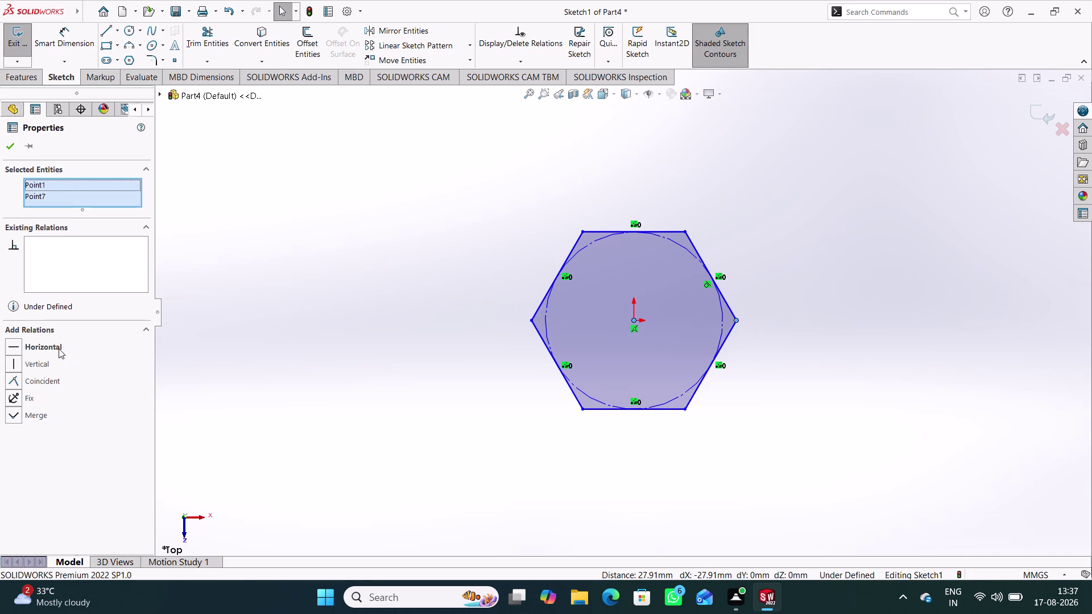
click(59, 348)
click(359, 365)
Dimension the hexagon's two right corners to 26 mm across flats.
right_drag(561, 486, 559, 486)
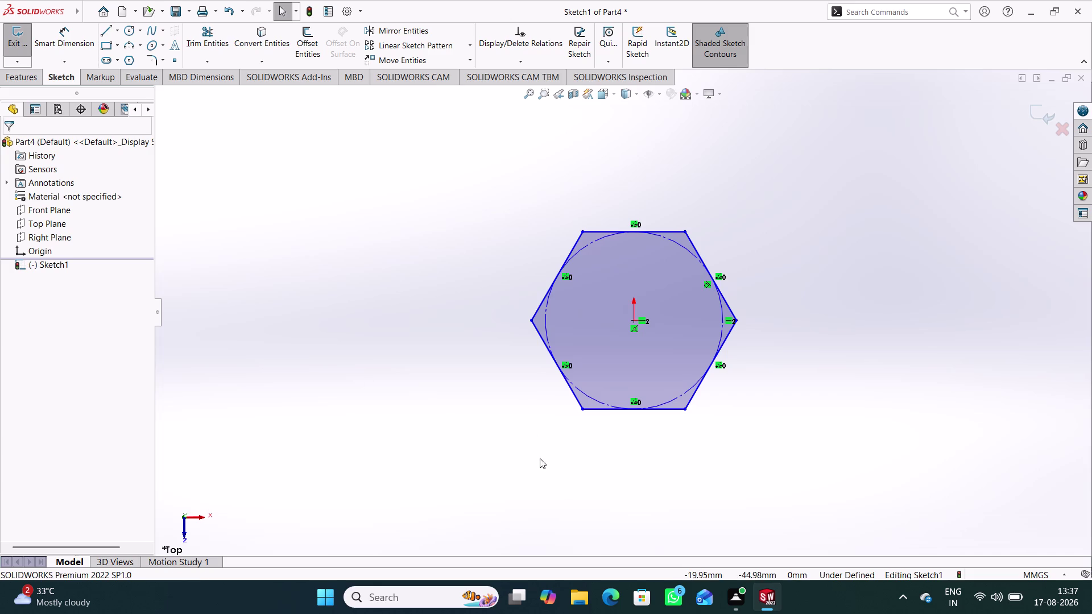
right_drag(560, 486, 495, 328)
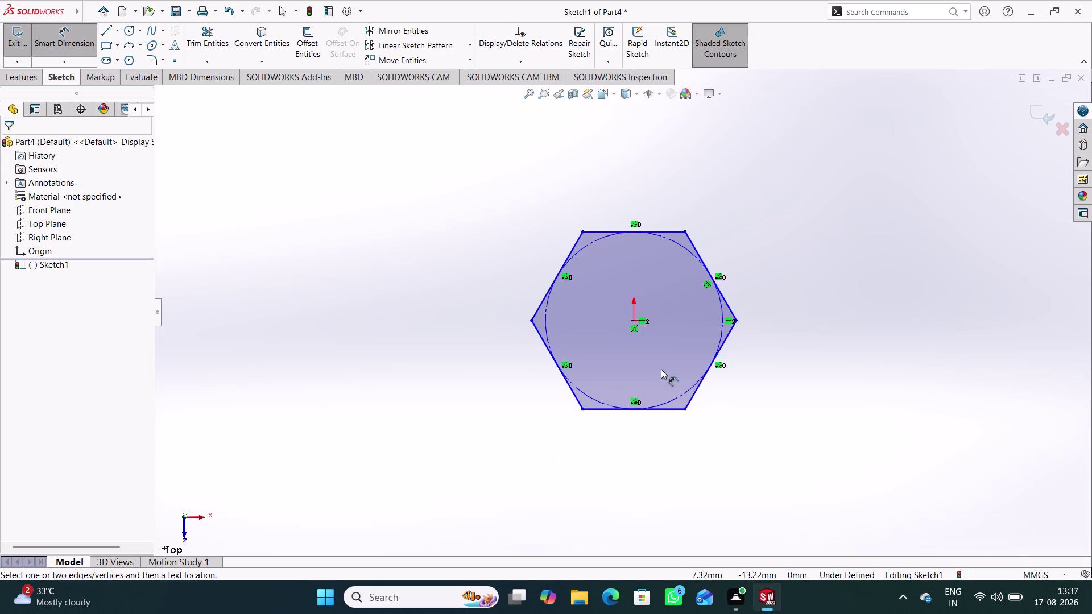
click(688, 408)
click(685, 230)
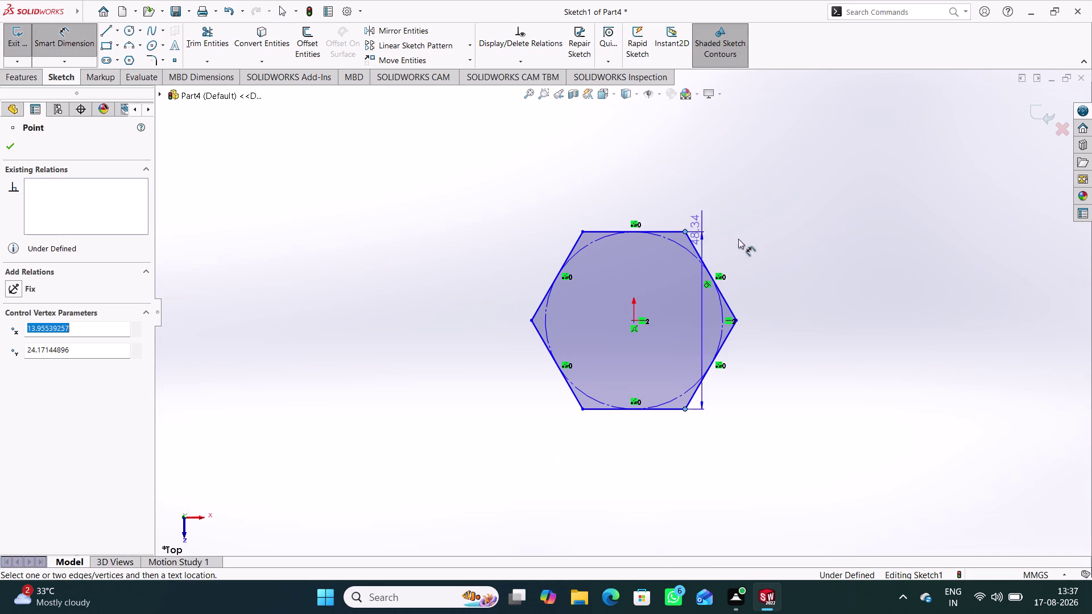
click(778, 312)
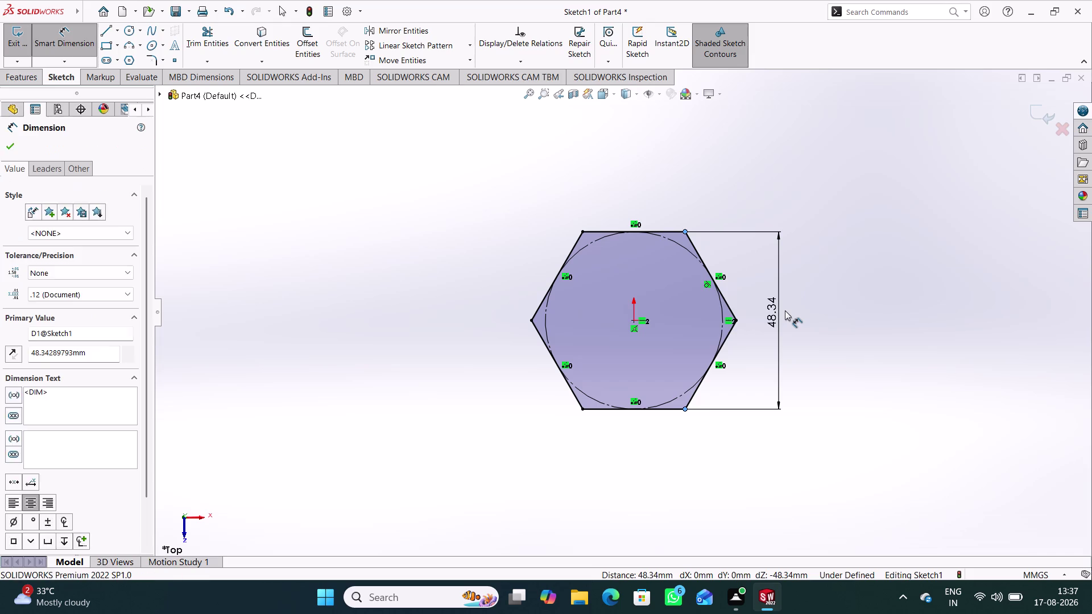
text(26)
key(Return)
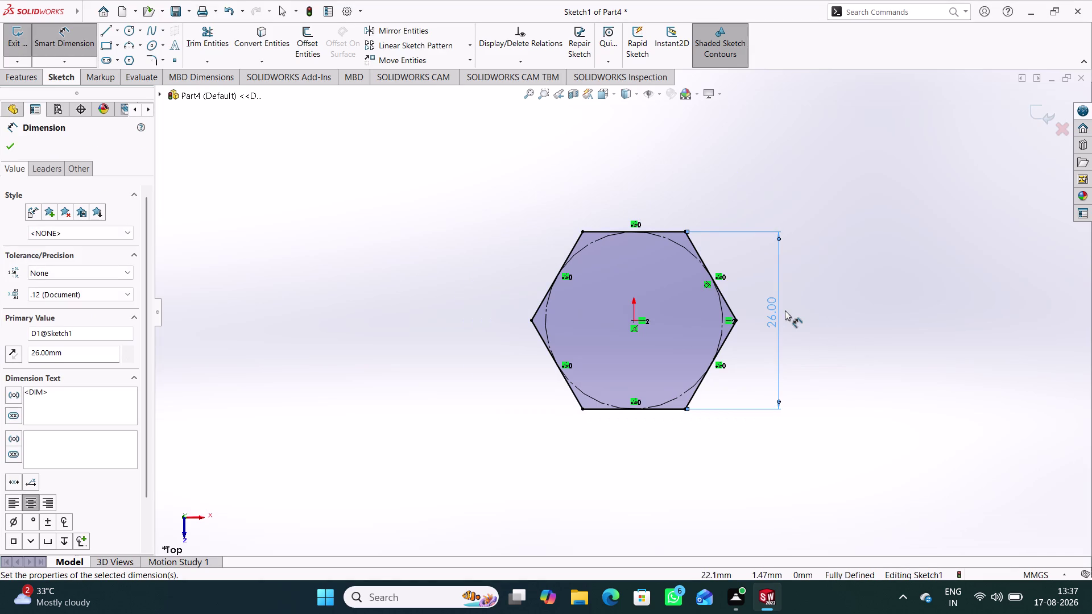
click(832, 306)
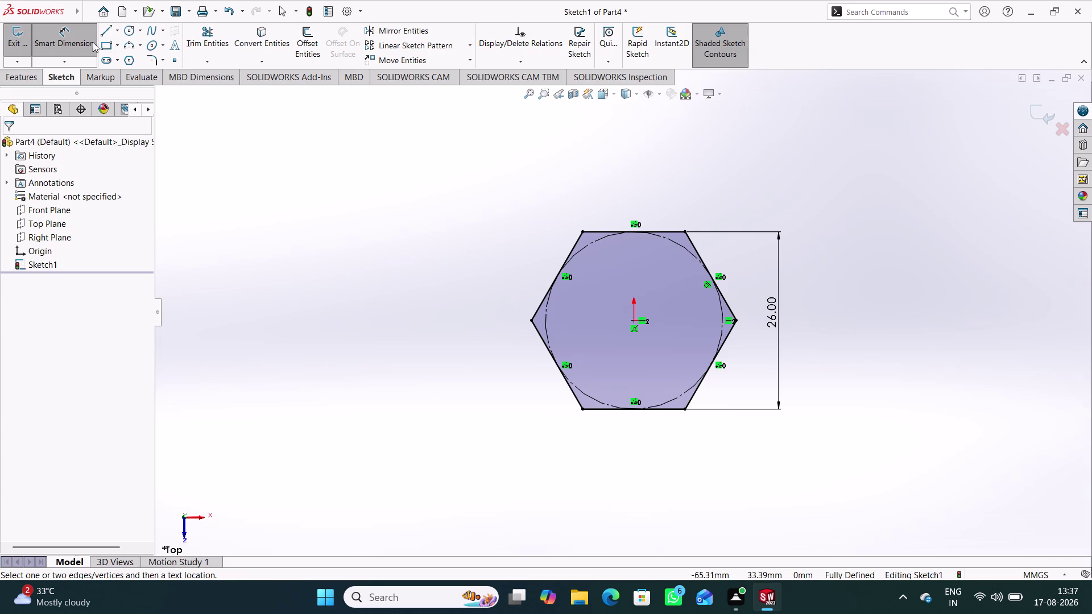
Draw a bore circle centred on the origin inside the hexagon.
click(80, 42)
click(129, 29)
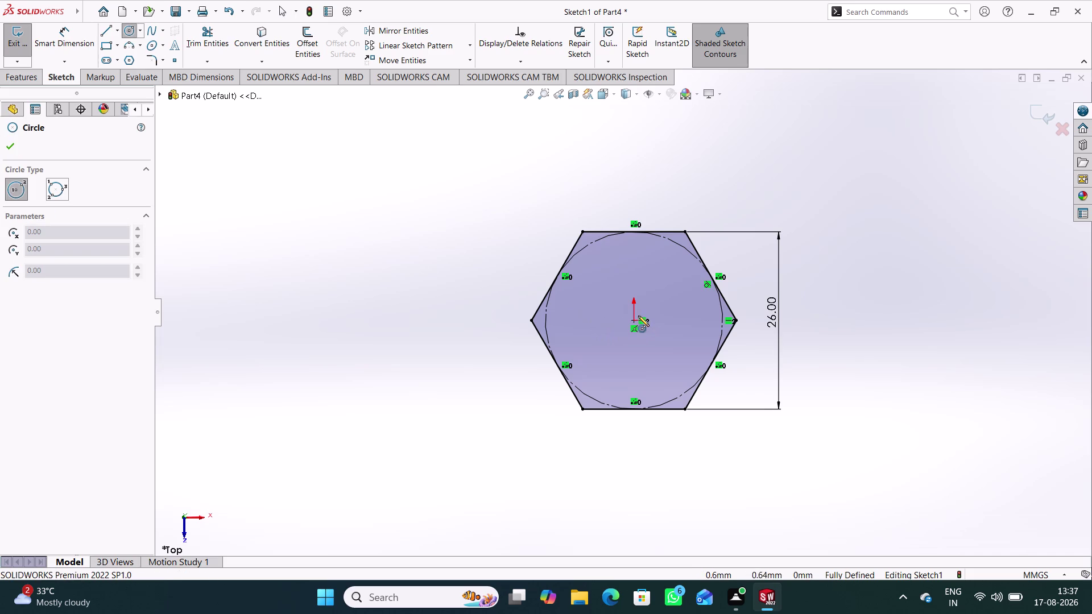
click(634, 319)
click(649, 342)
Dimension the bore circle to 12 mm diameter and exit Sketch1.
right_drag(449, 431, 416, 252)
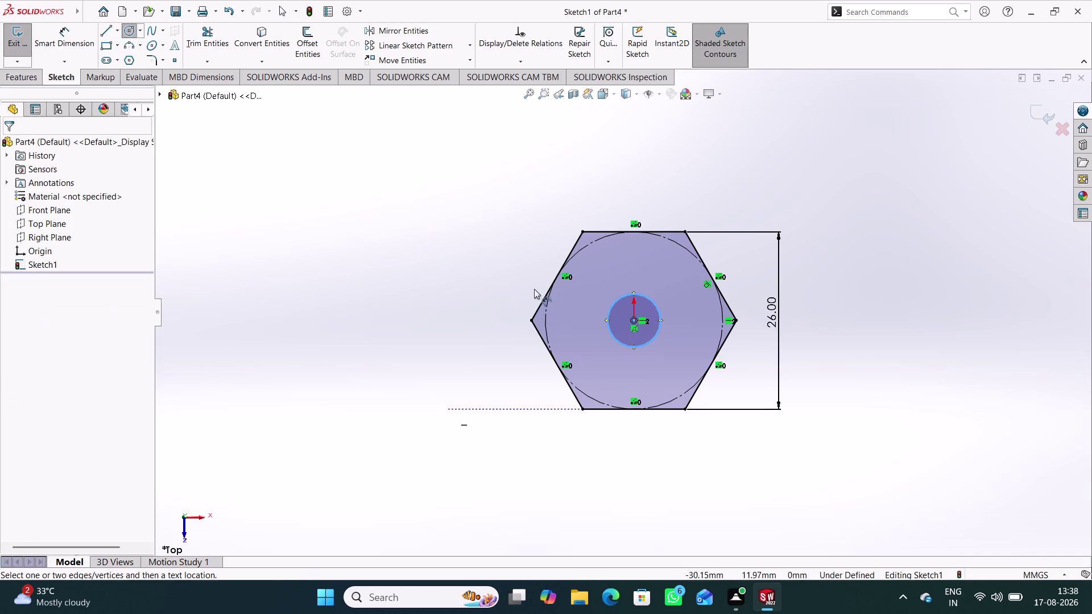
click(646, 298)
click(635, 197)
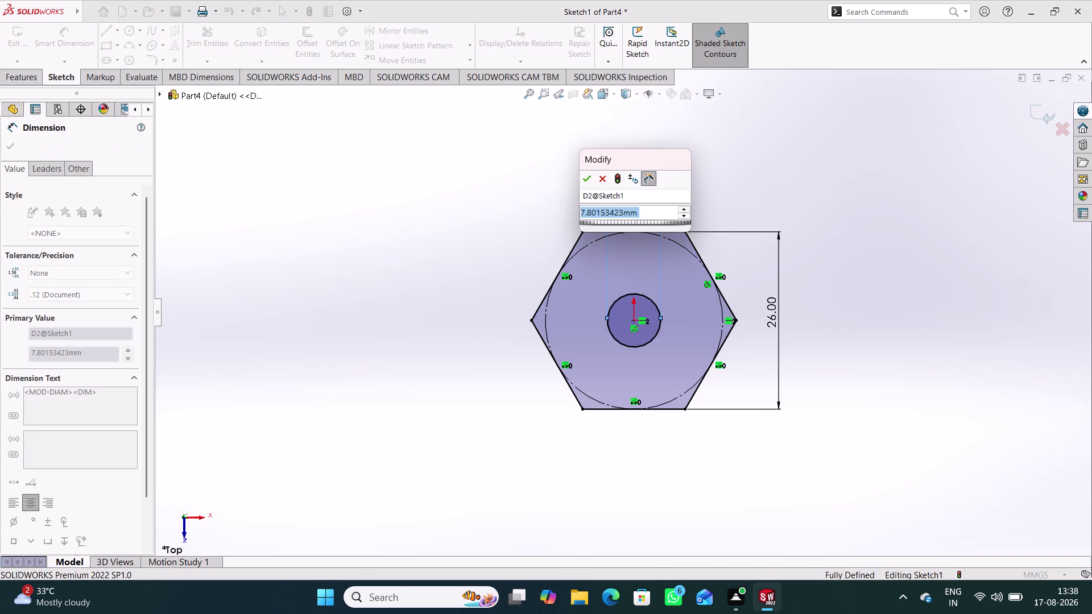
text(12)
key(Return)
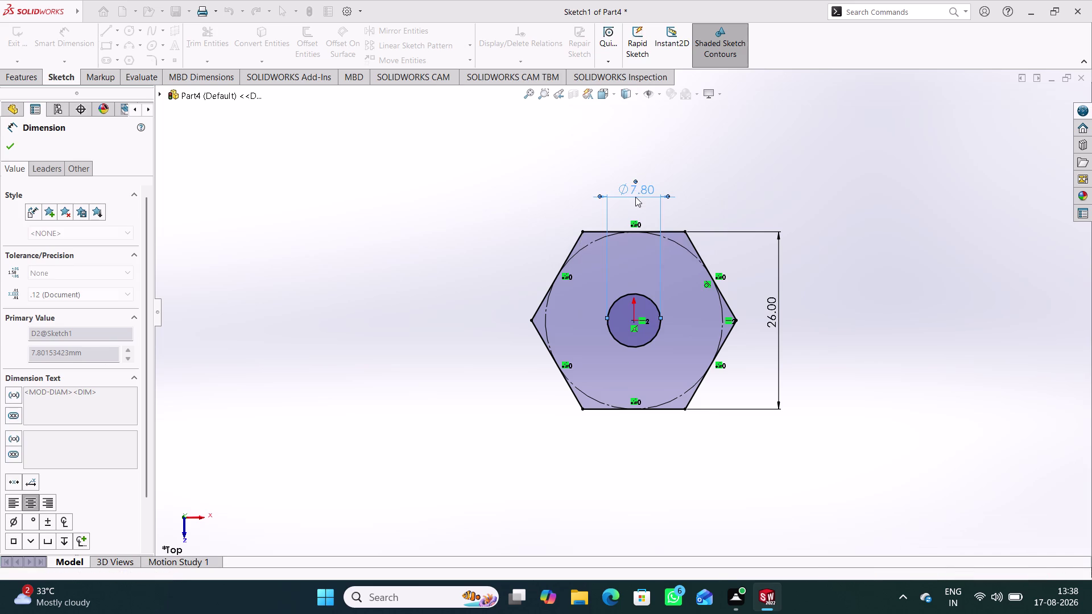
click(775, 162)
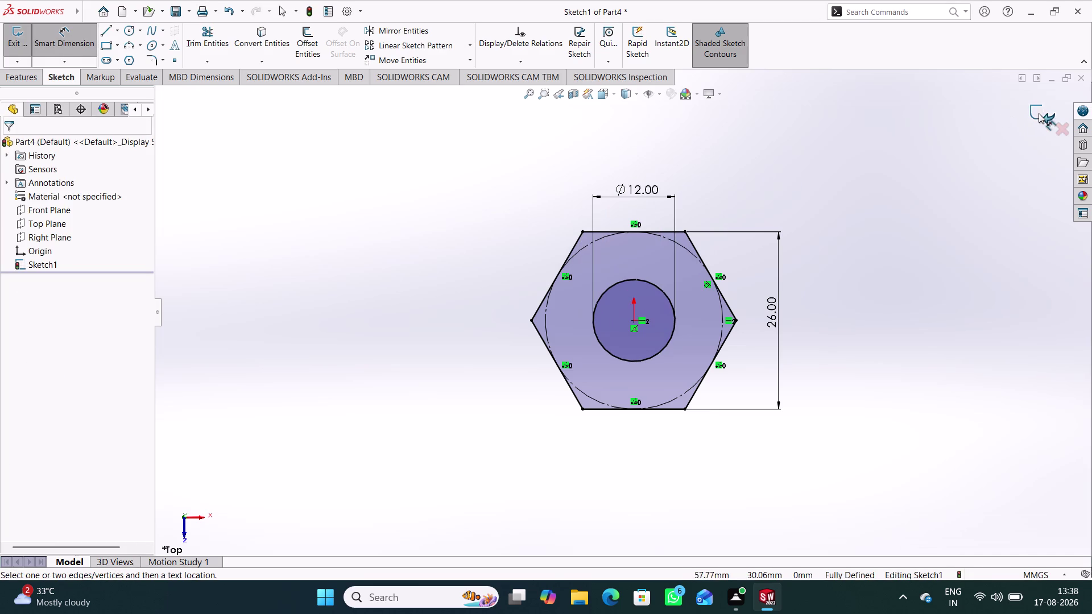
click(1038, 113)
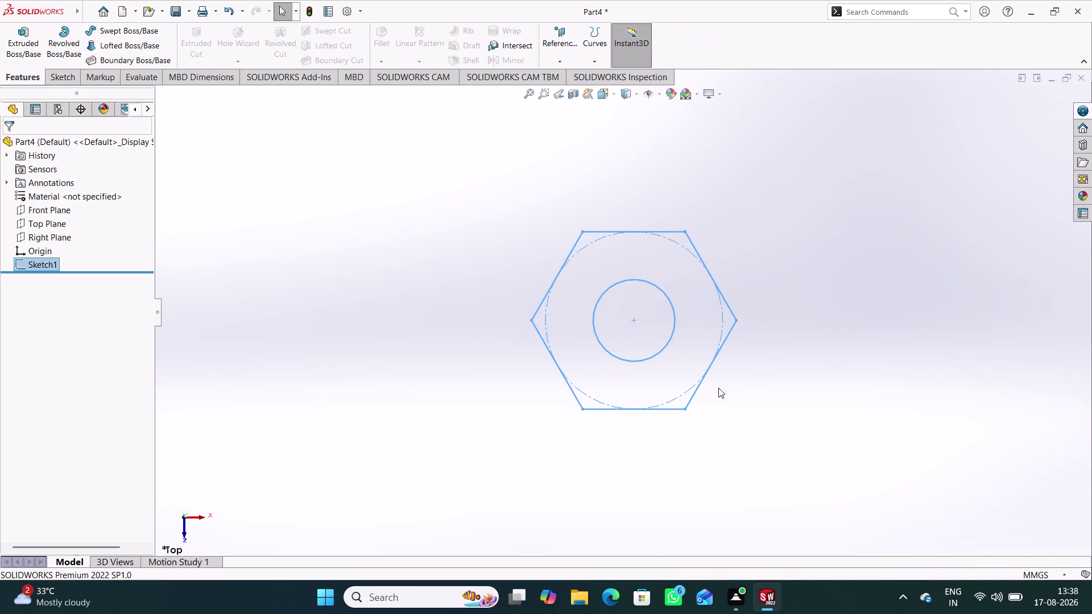
Extrude Sketch1 Blind to 12 mm depth, then orbit to view the hex nut.
click(29, 59)
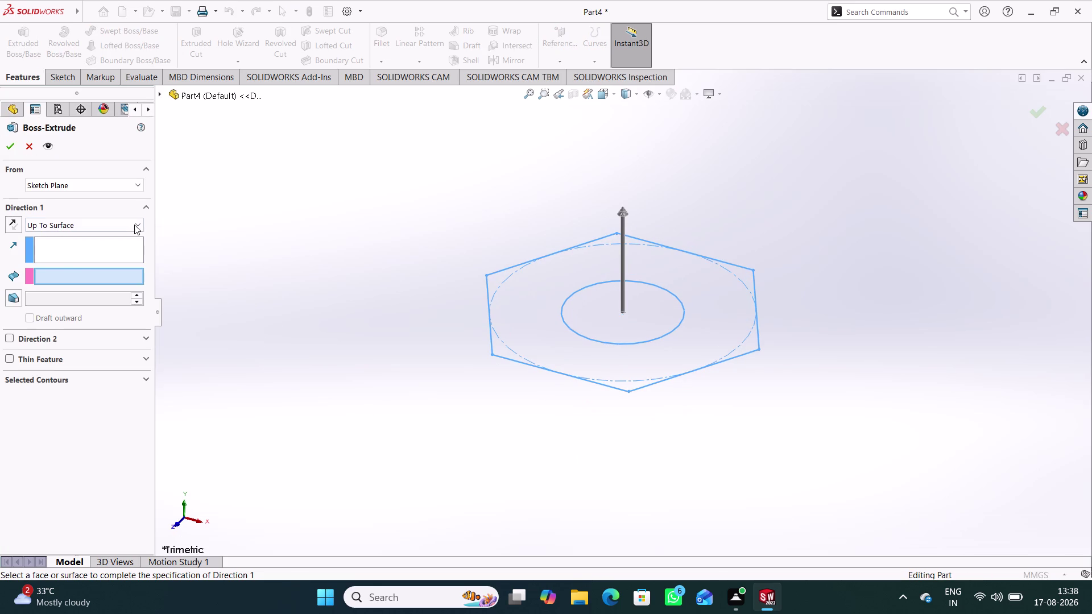
click(134, 224)
click(107, 238)
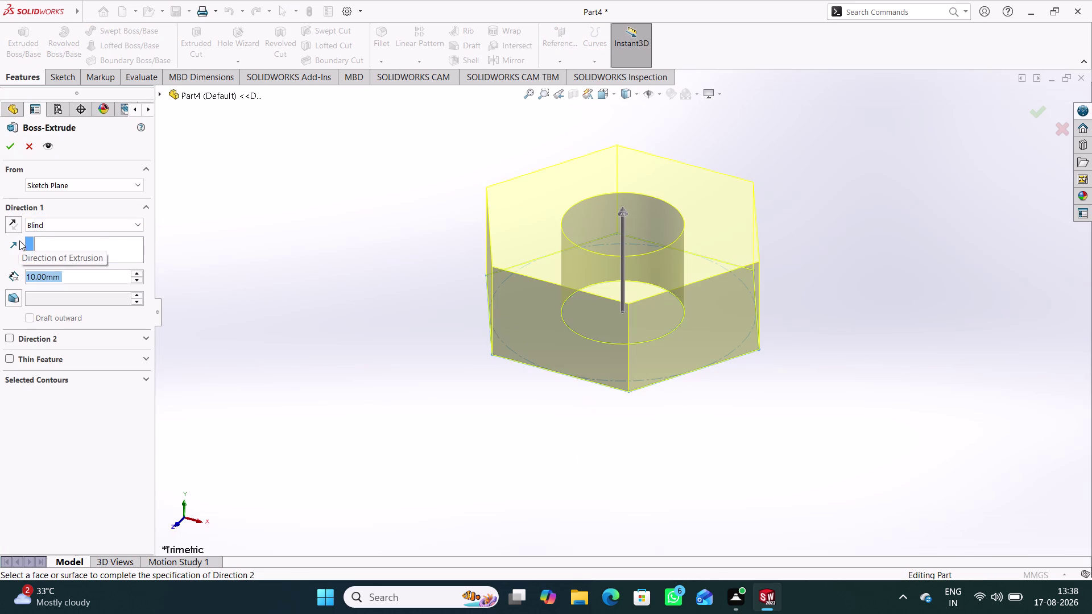
text(12)
key(Return)
key(Return)
click(357, 348)
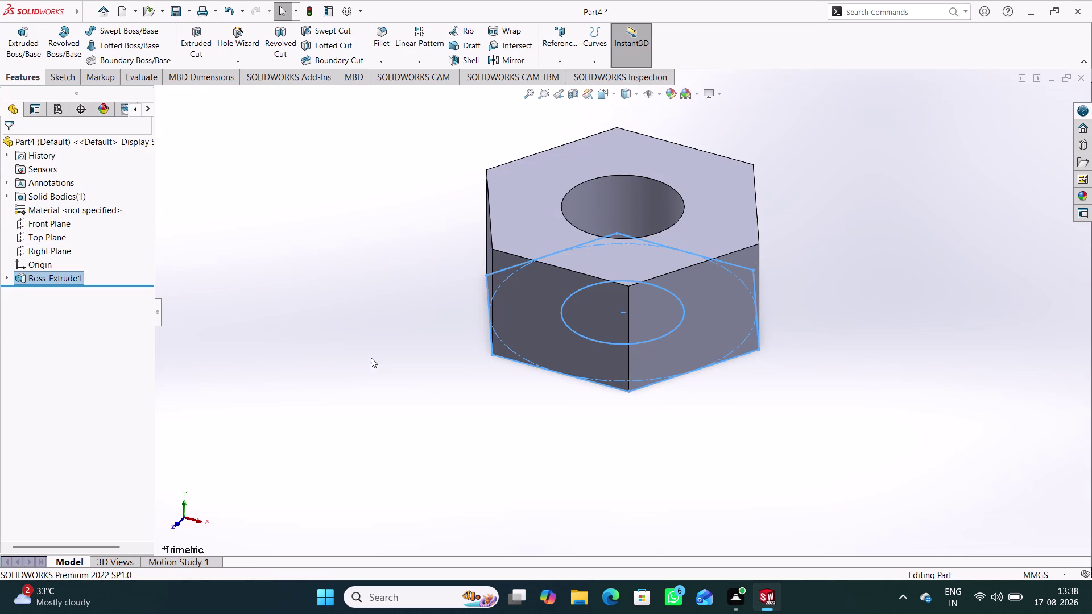
middle_drag(484, 441, 473, 373)
scroll(down, 3)
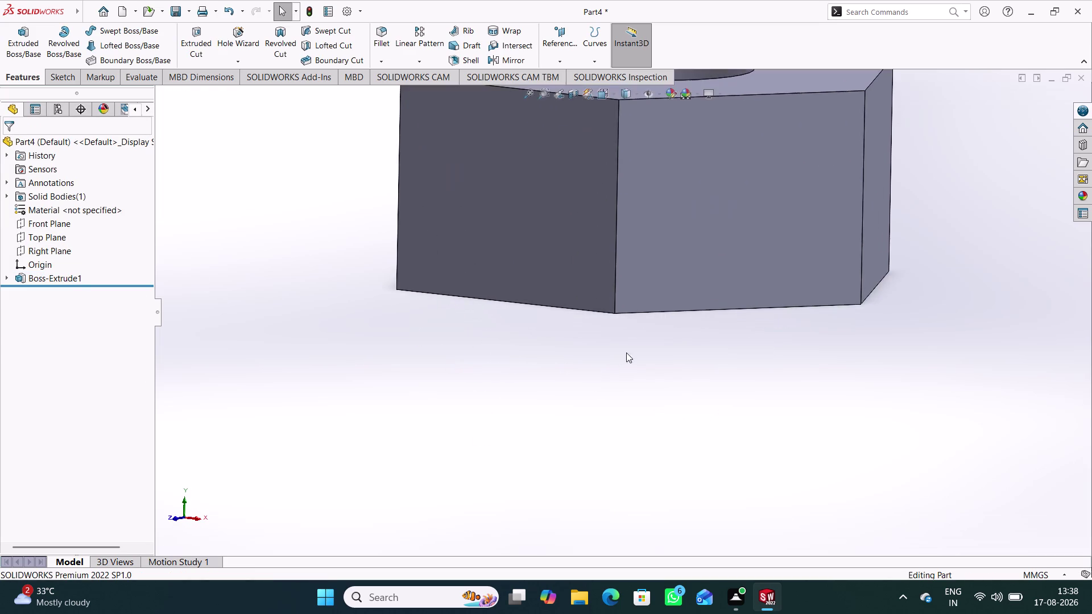
scroll(up, 3)
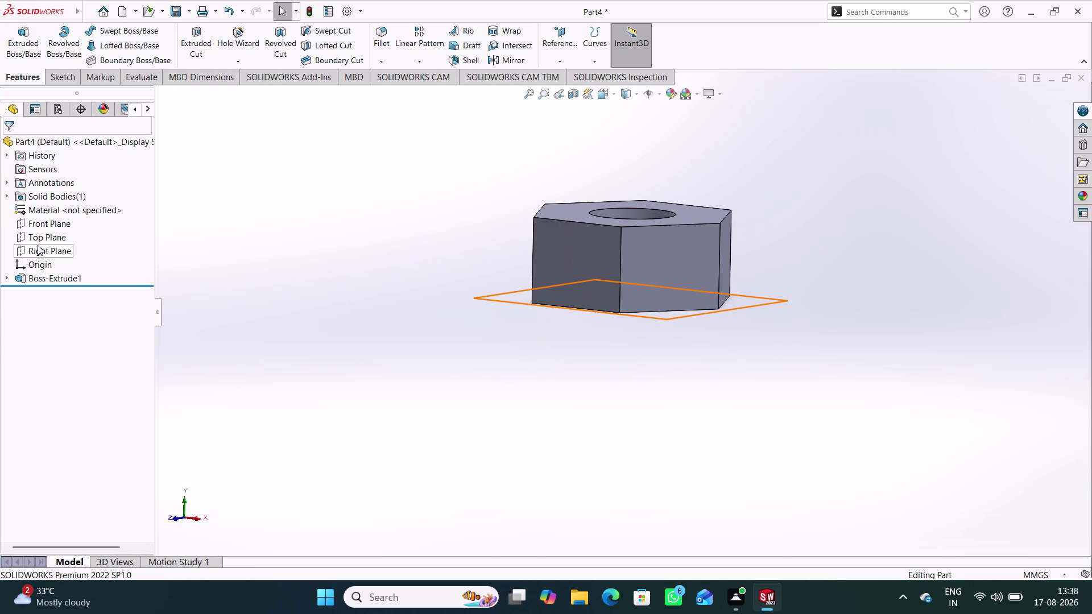
Start a sketch on the Front Plane and draw a closed right triangle beside the nut's top edge.
click(46, 229)
click(55, 214)
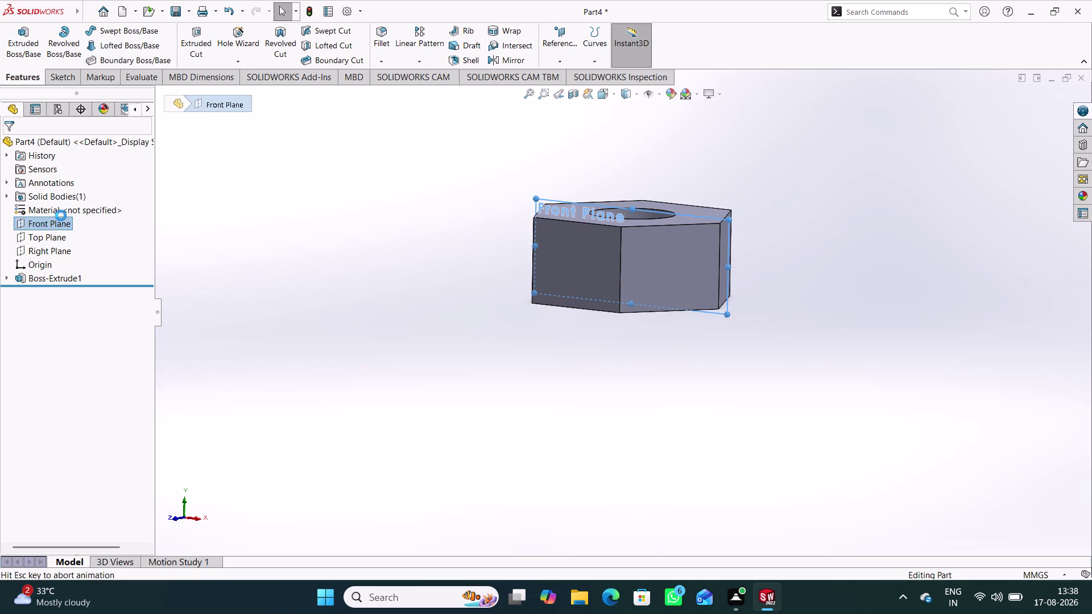
click(500, 490)
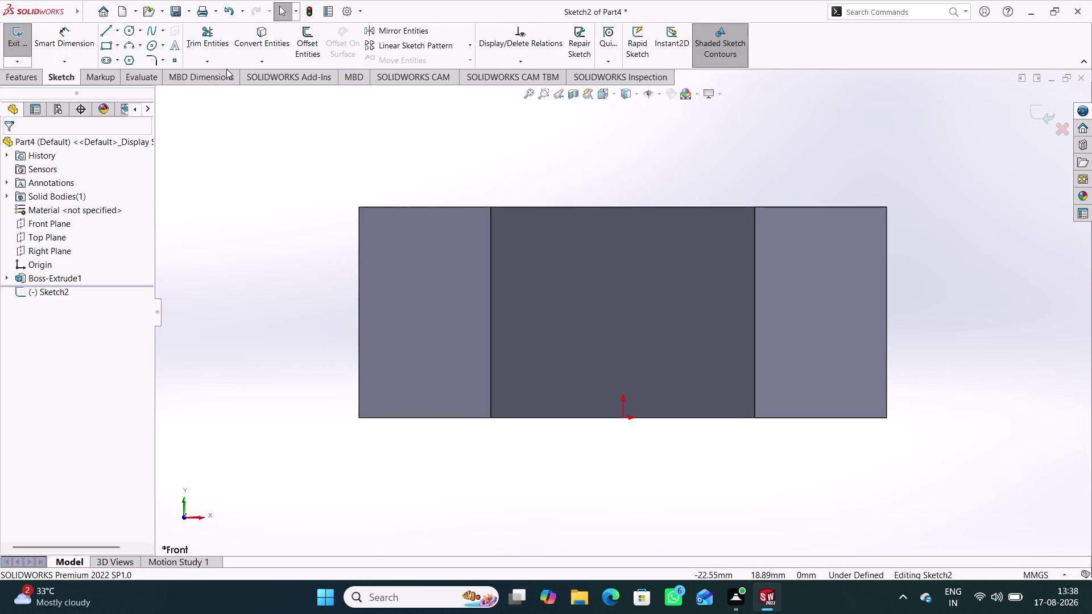
click(108, 31)
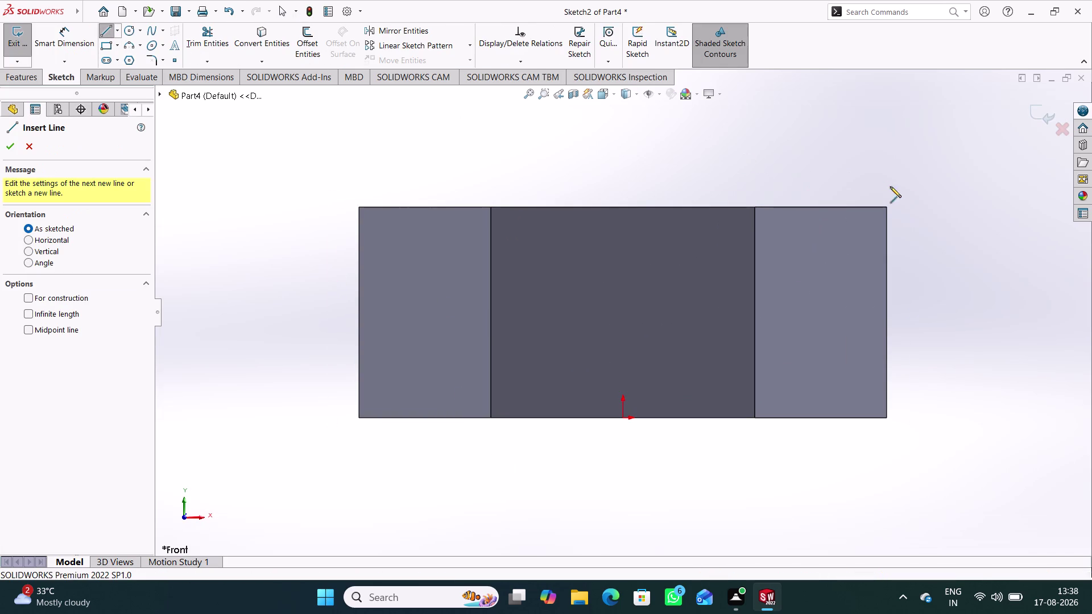
click(926, 213)
click(988, 213)
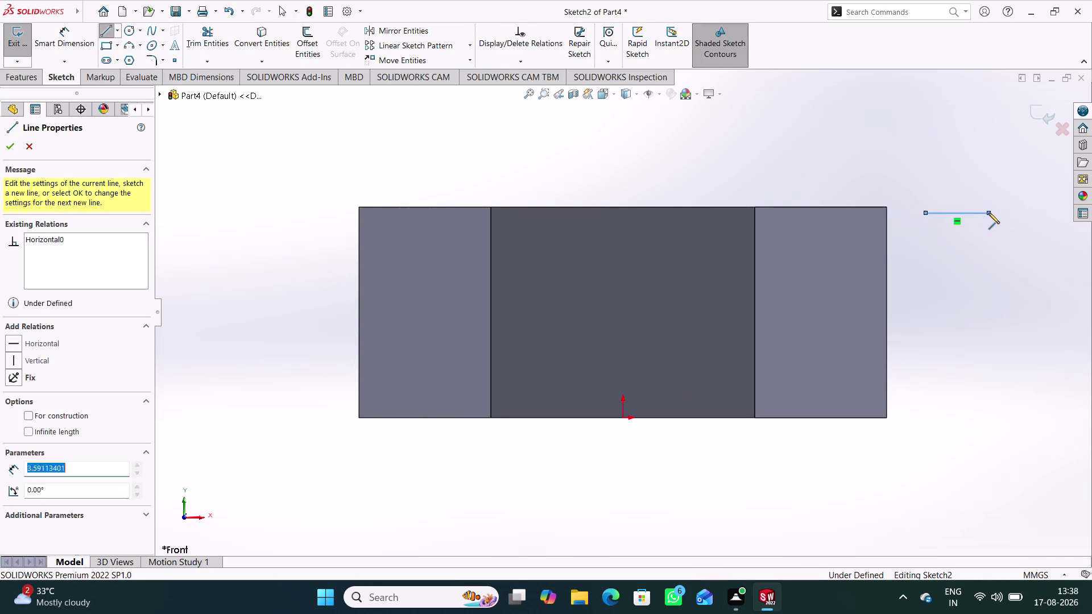
click(990, 259)
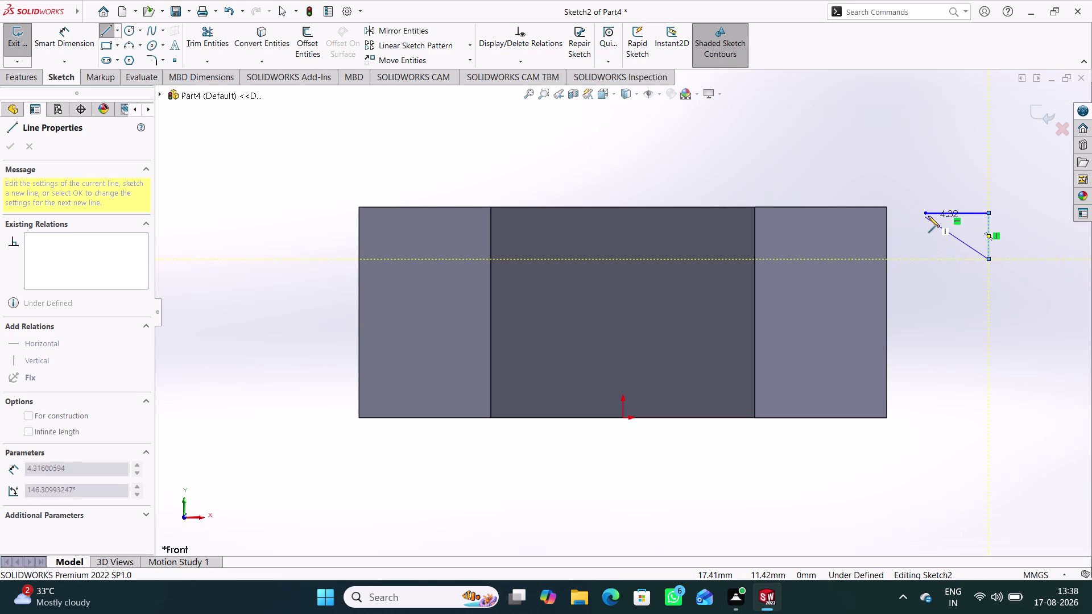
click(927, 216)
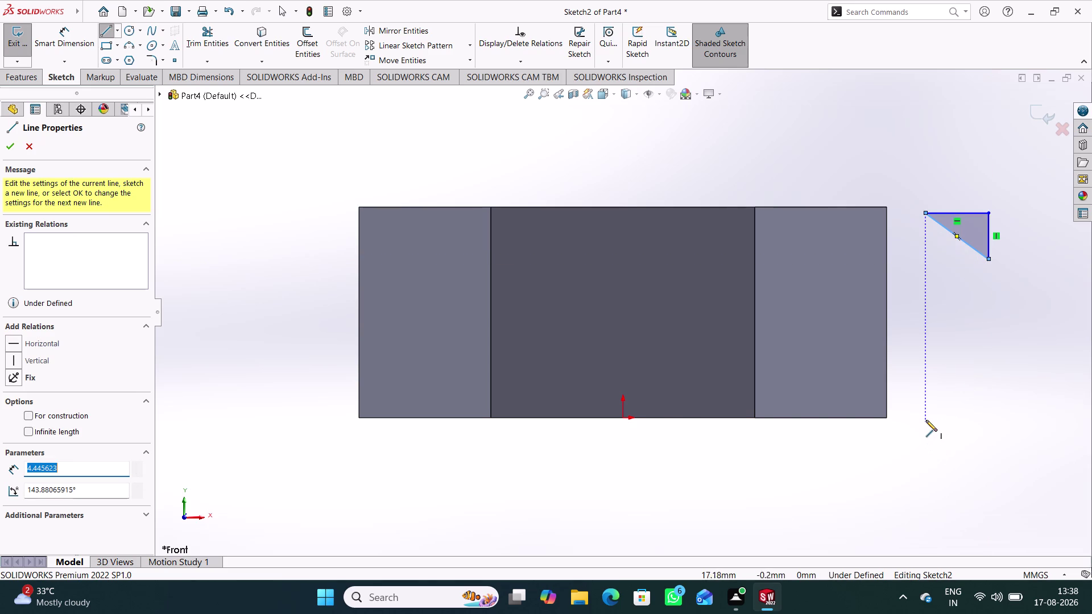
Draw a second closed right triangle near the profile's bottom right, then end the line tool.
click(932, 418)
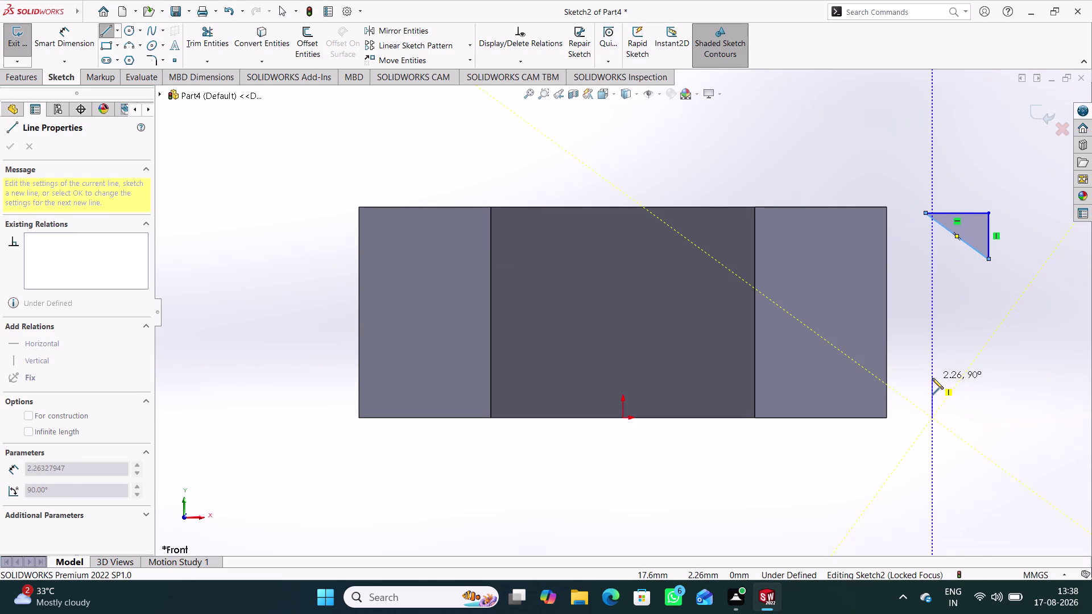
click(1007, 417)
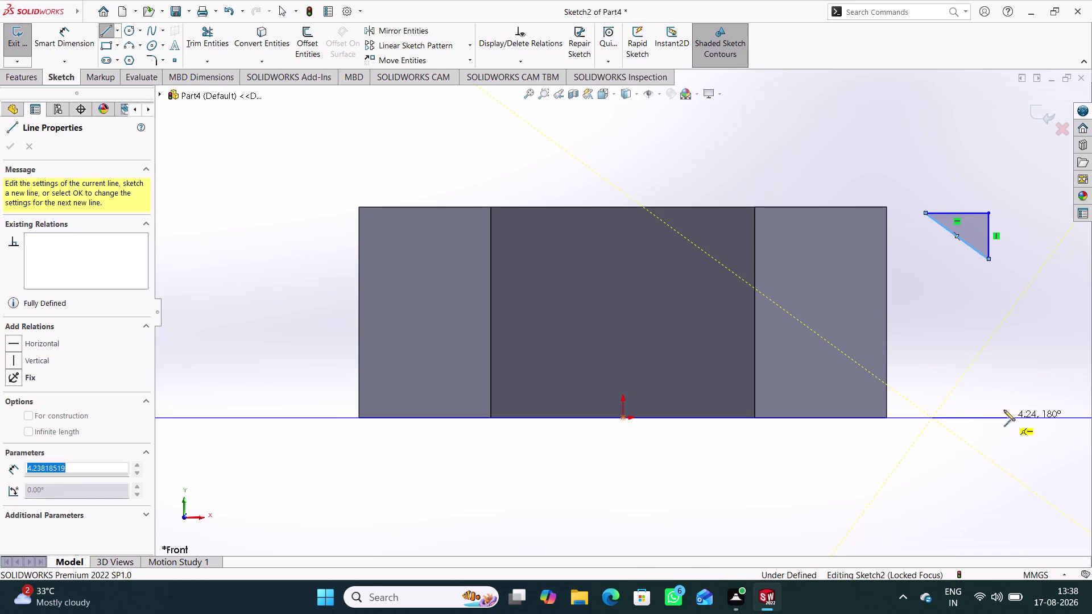
click(1006, 375)
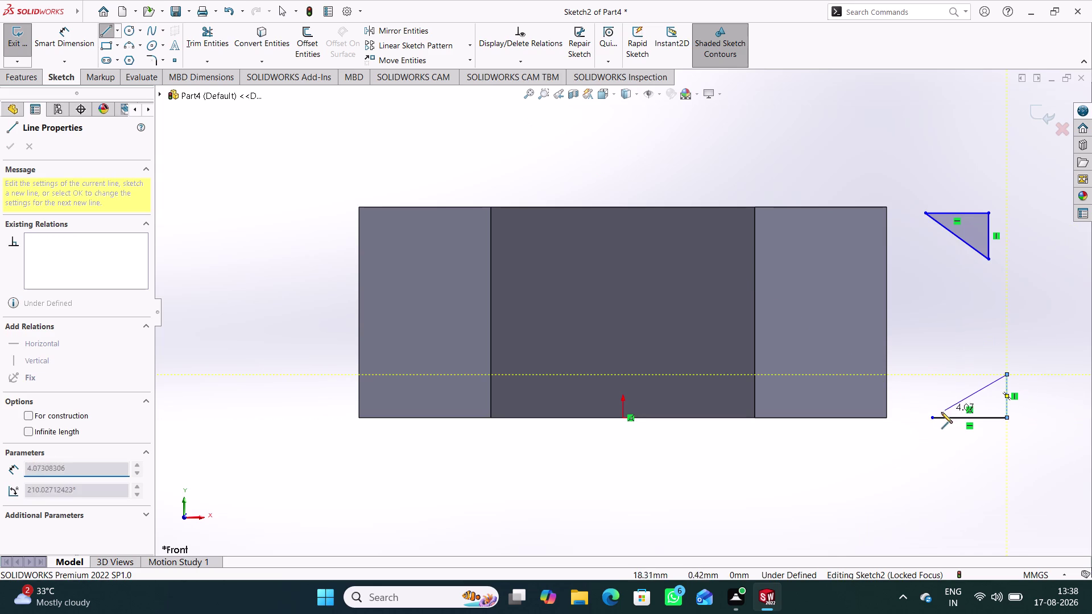
click(934, 417)
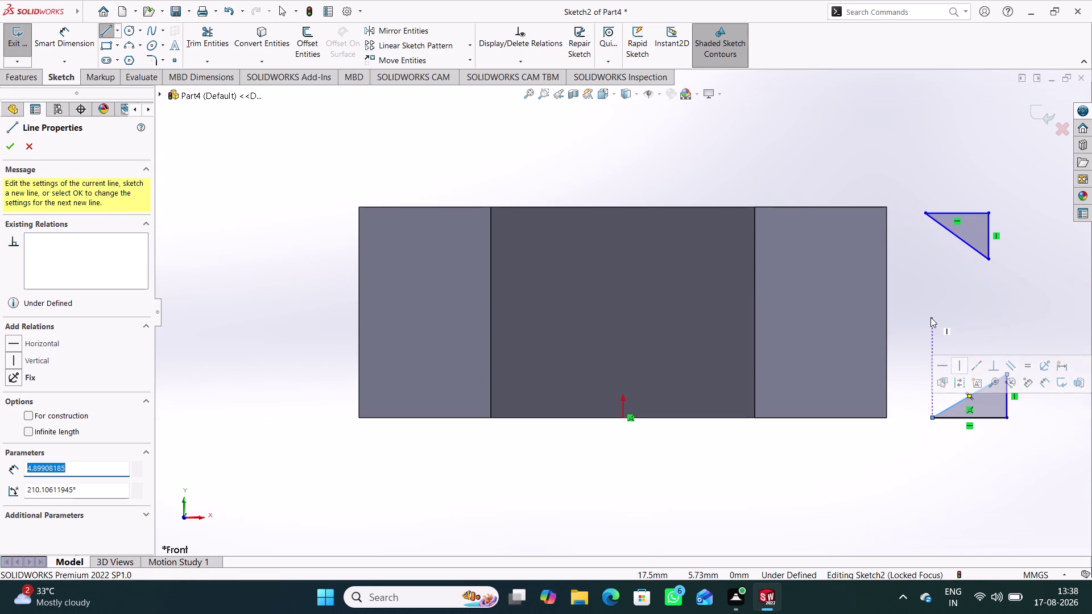
right_click(930, 317)
click(957, 324)
click(955, 356)
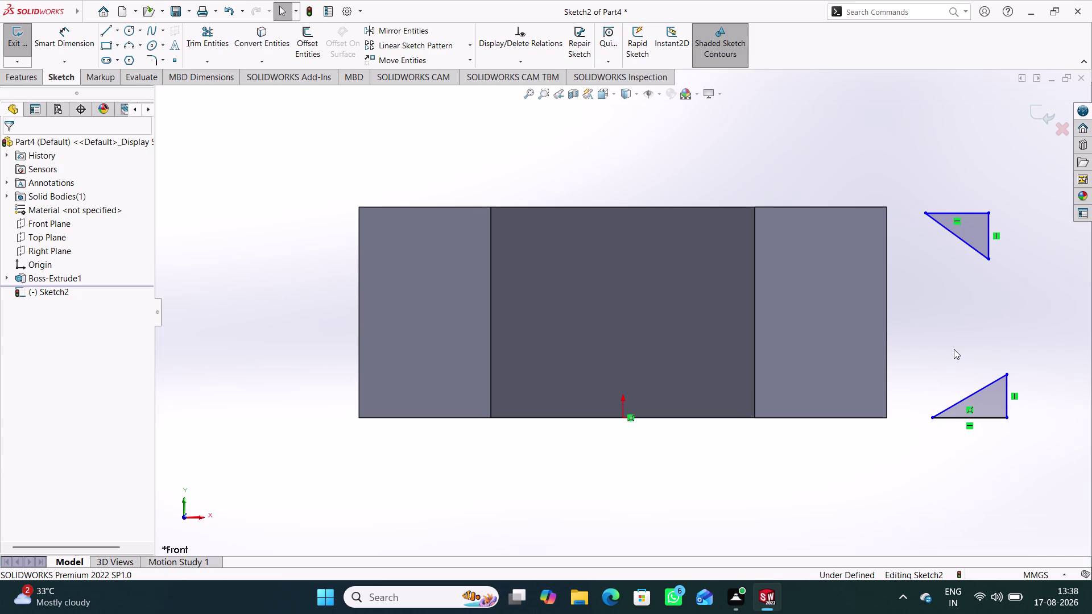
click(924, 443)
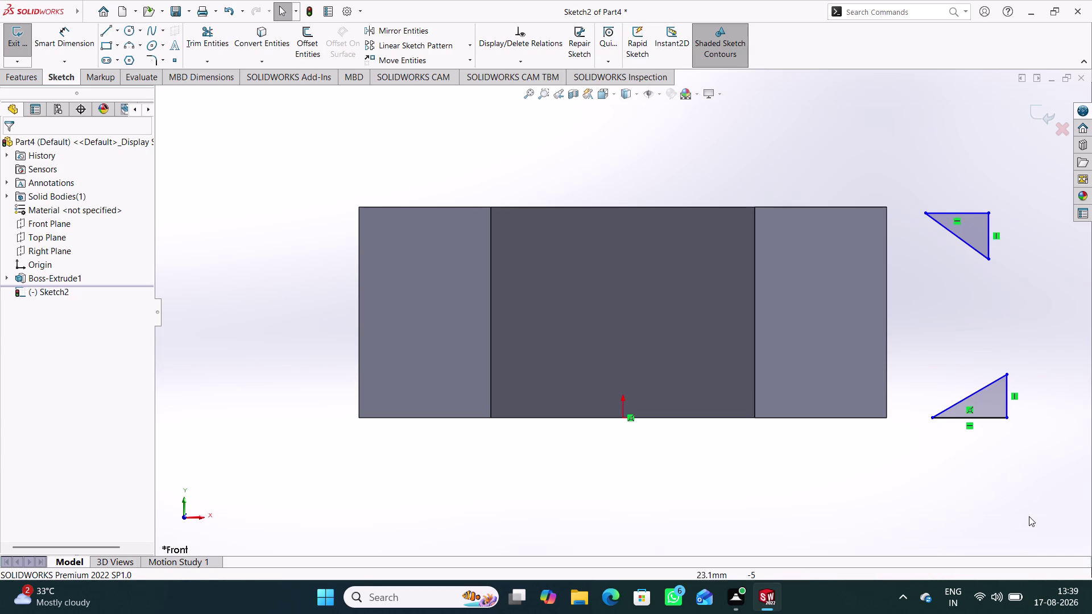
Dimension the lower triangle's vertical and bottom legs to 2 mm each.
right_drag(1028, 516, 1049, 428)
click(1009, 411)
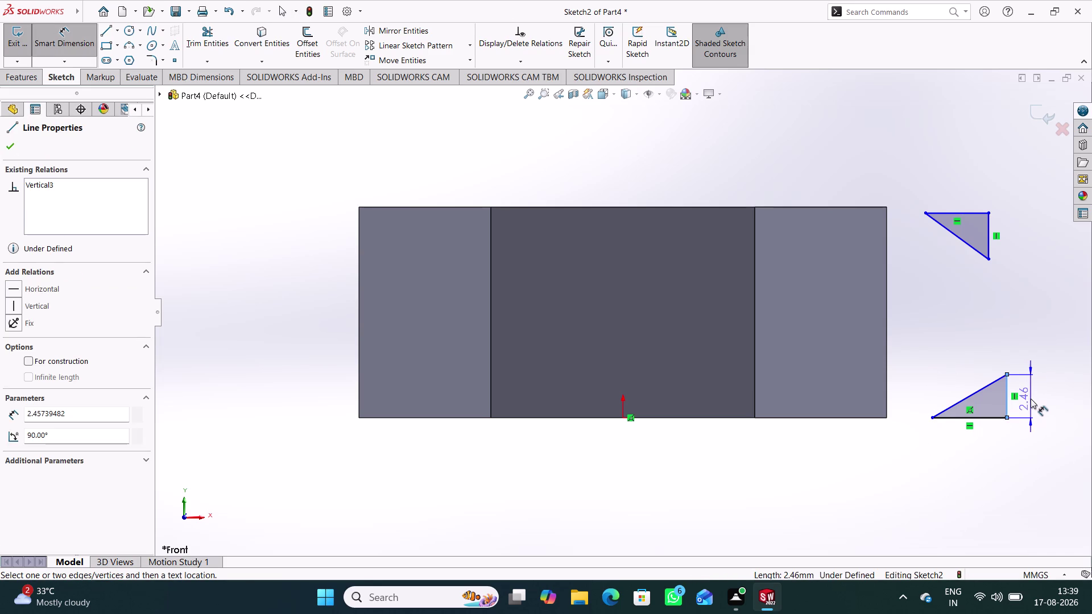
click(1031, 397)
key(2)
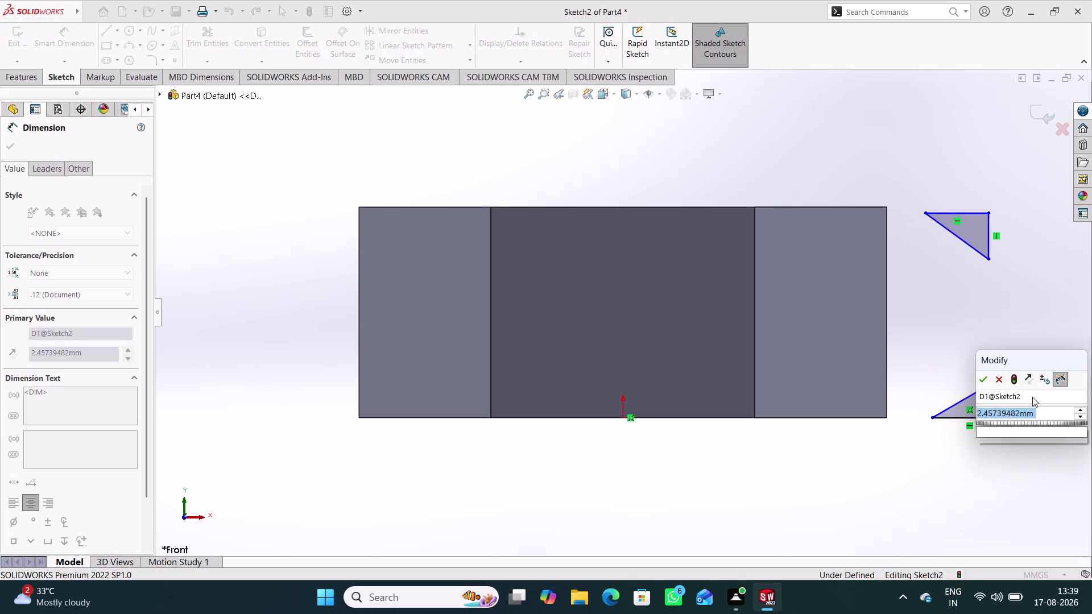
key(Return)
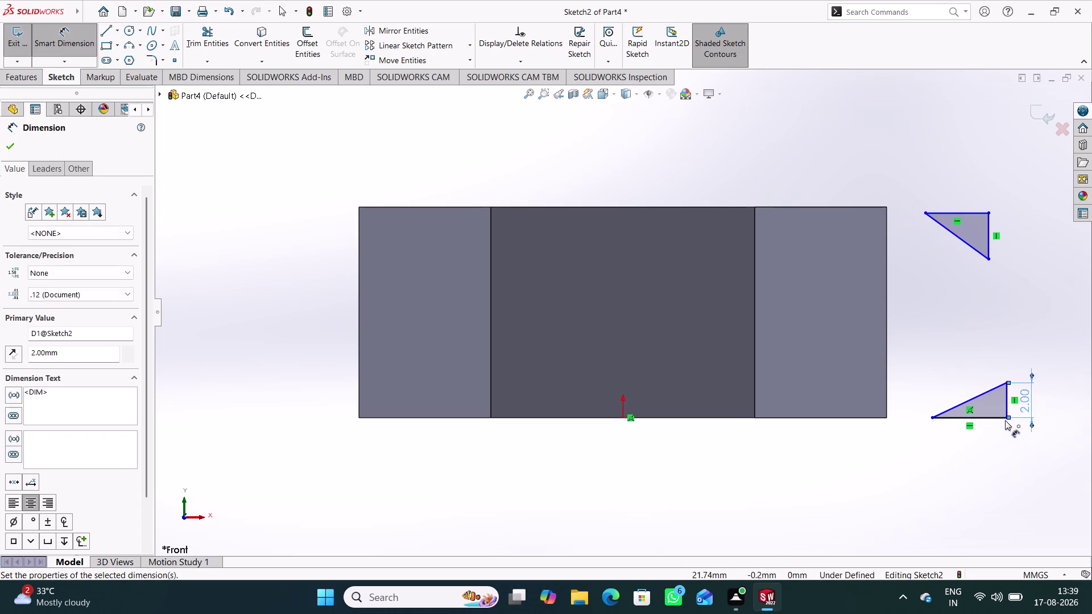
click(1000, 418)
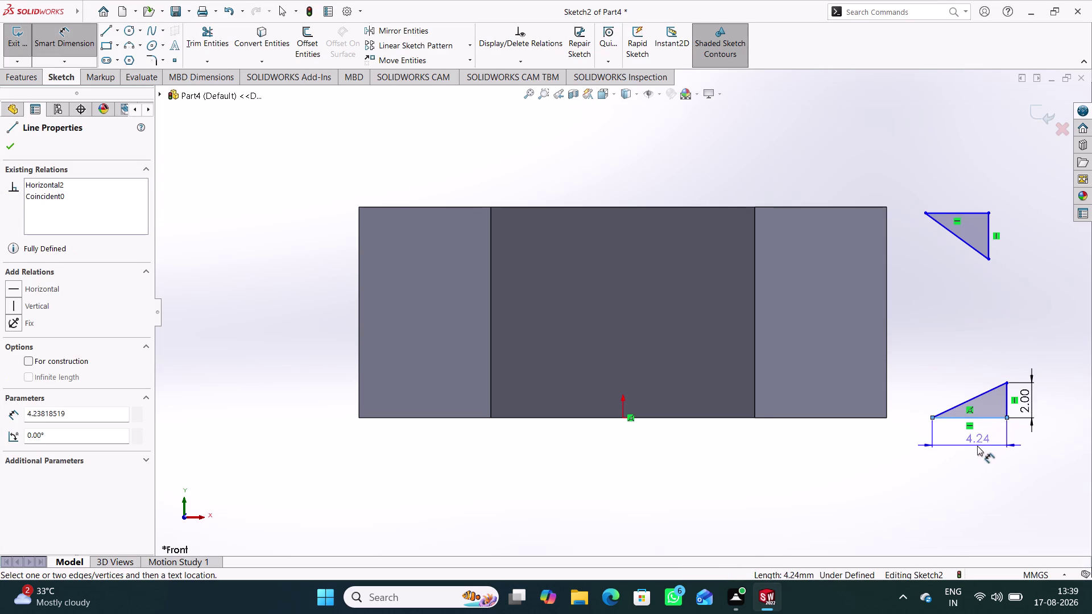
click(977, 446)
key(2)
key(Return)
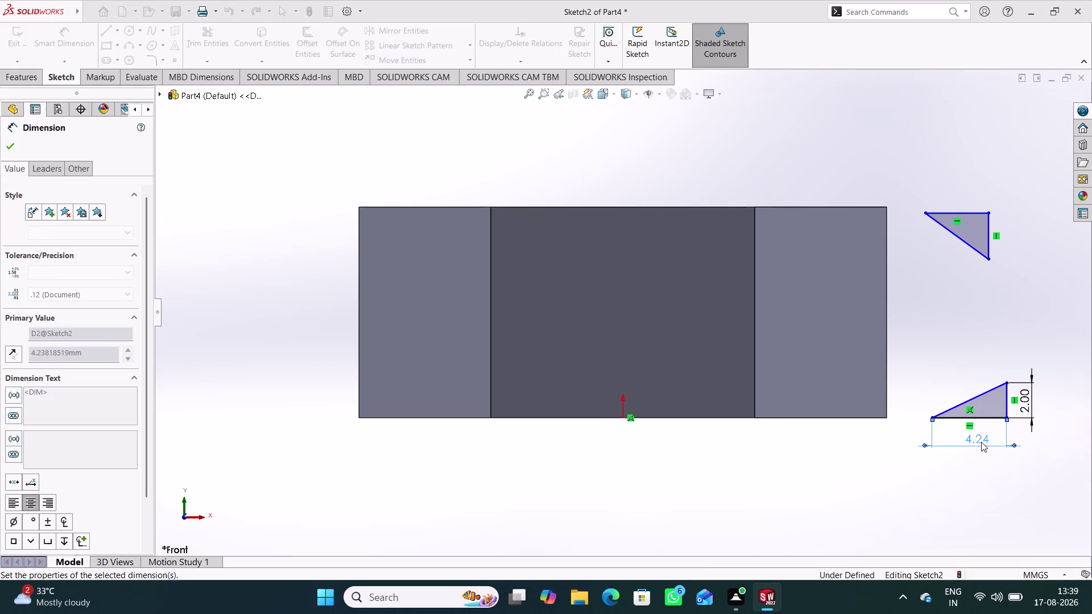
Dimension the upper triangle's vertical and top legs to 2 mm each.
click(990, 239)
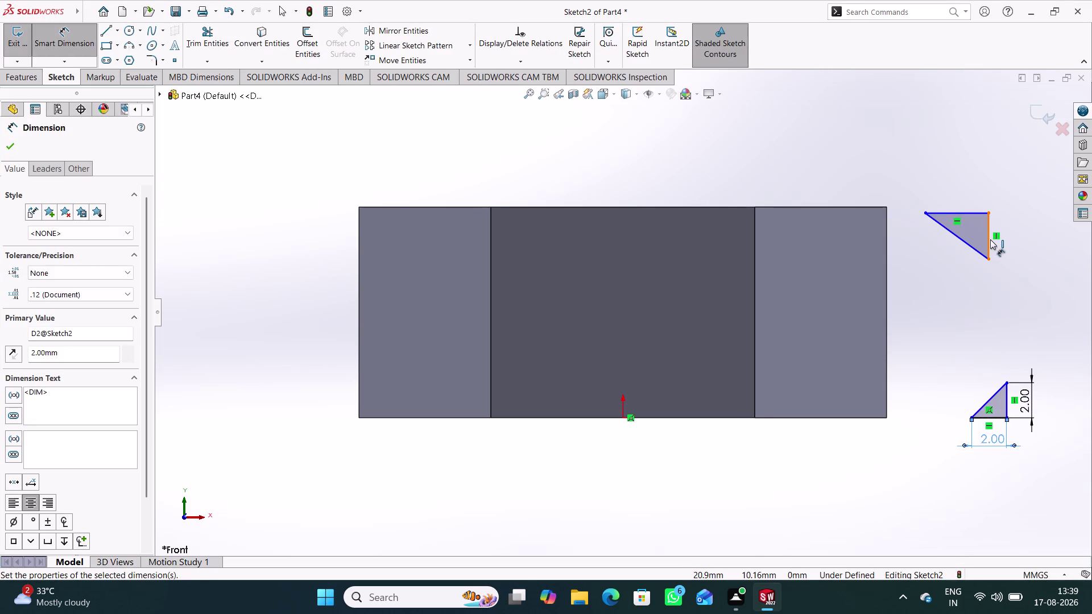
click(1016, 239)
key(2)
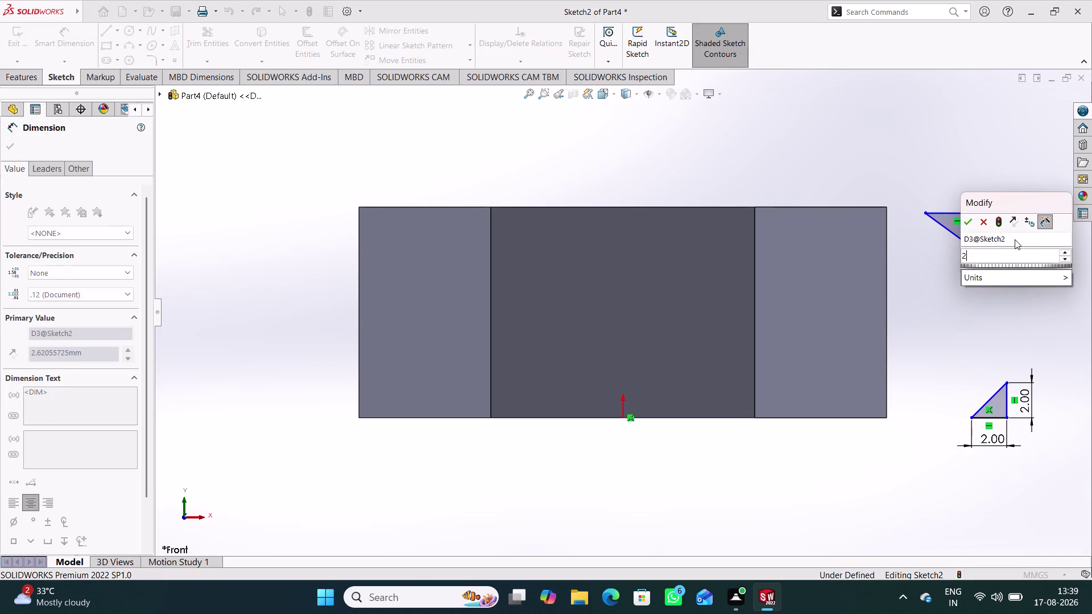
key(Return)
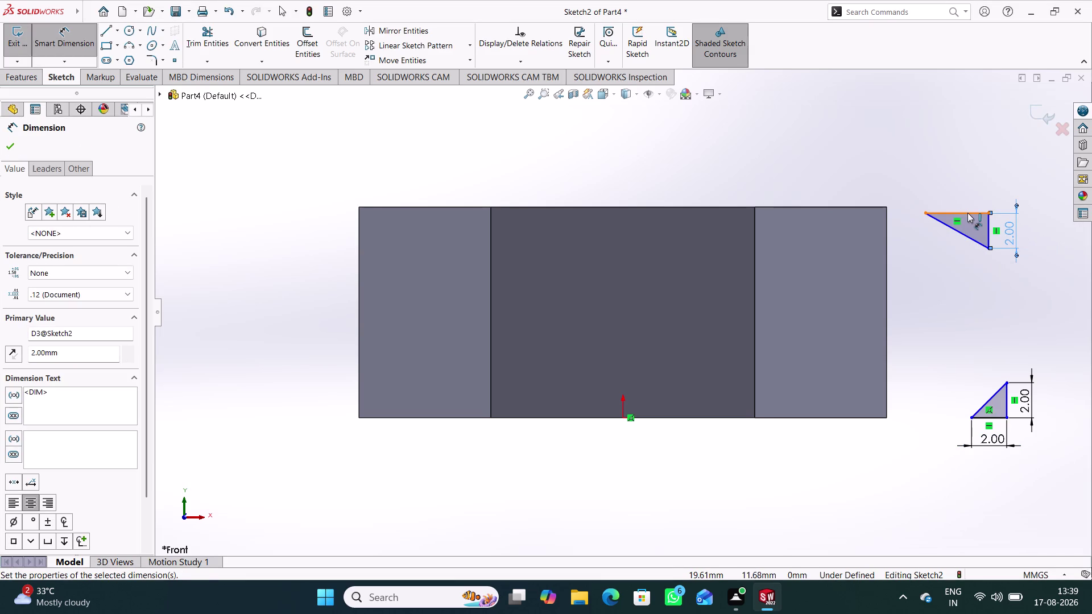
click(967, 213)
click(956, 192)
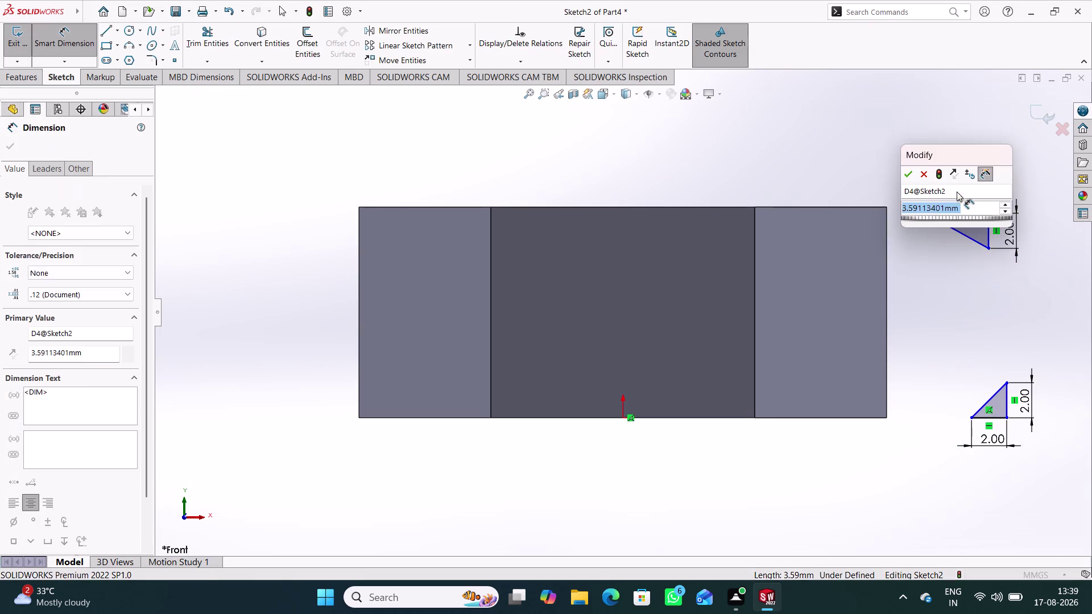
key(2)
key(Return)
Make the upper triangle's corner coincident with the nut profile's top right corner.
click(943, 323)
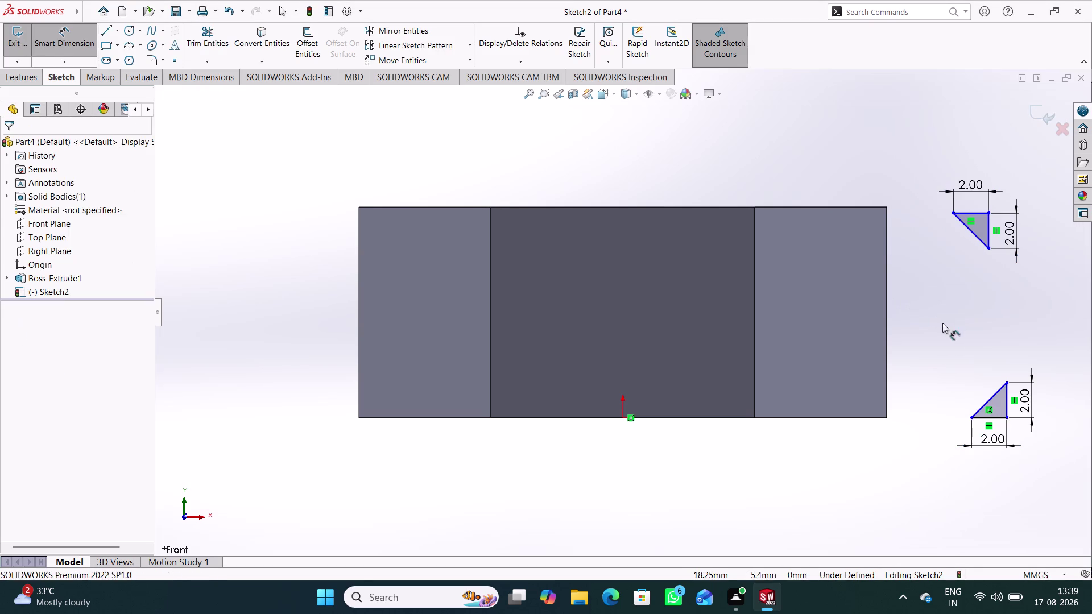
right_drag(928, 343, 923, 179)
click(987, 213)
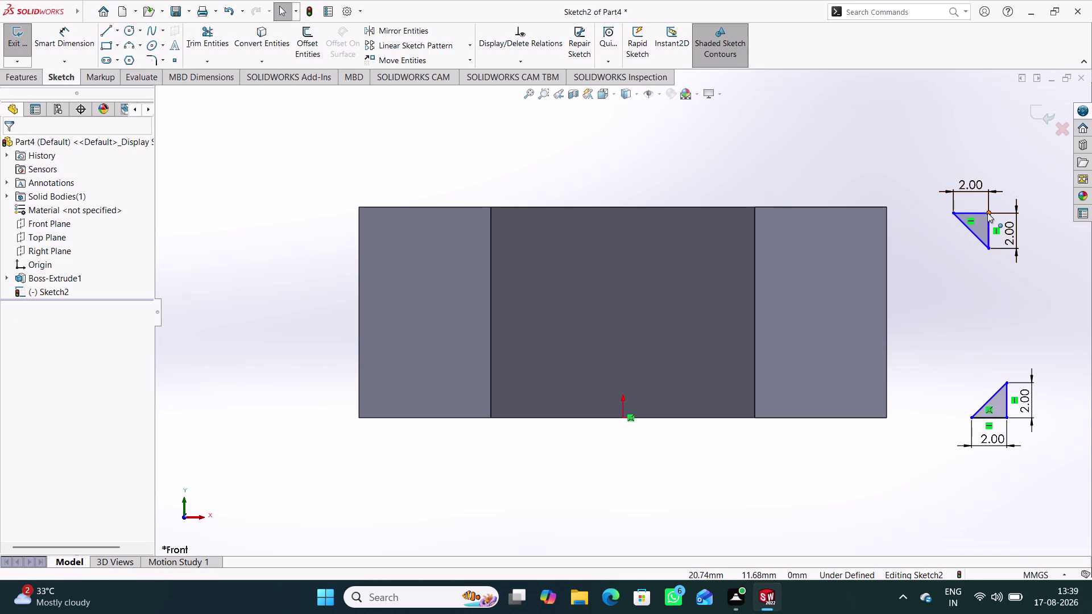
click(886, 206)
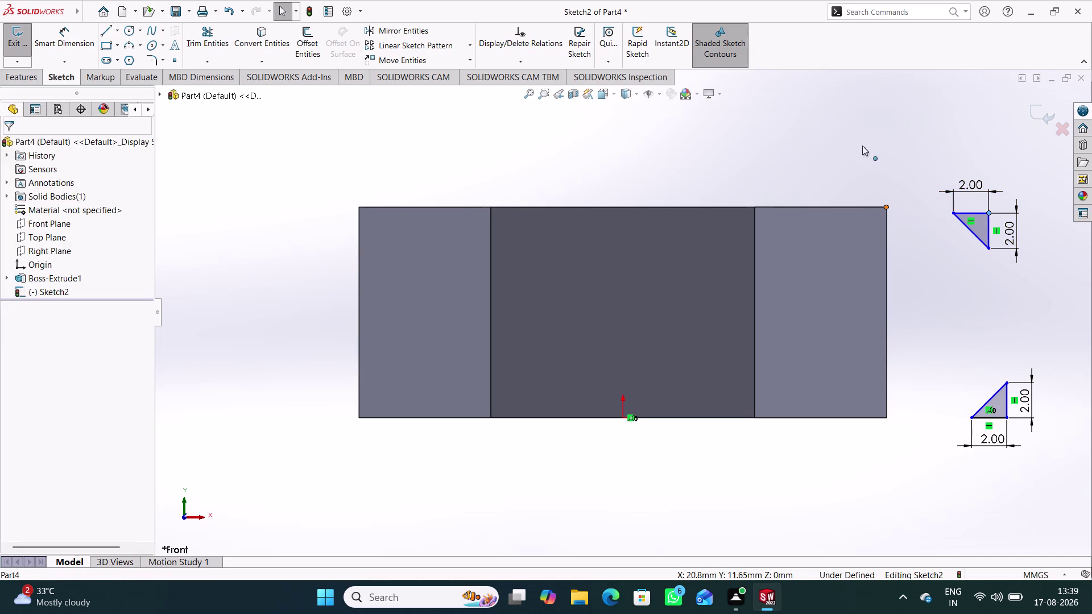
right_click(846, 142)
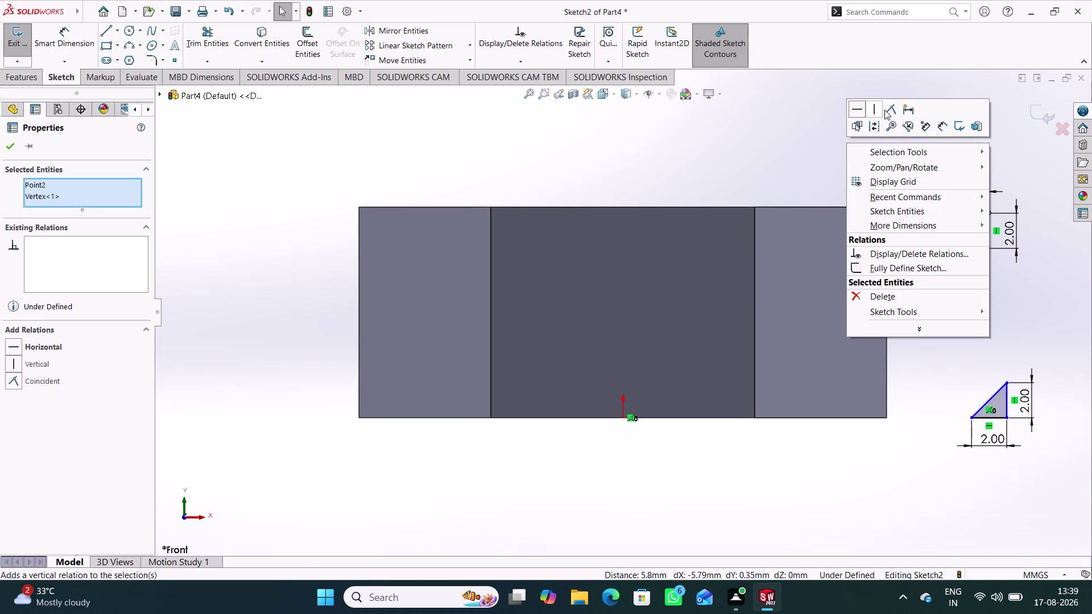
click(888, 110)
click(930, 297)
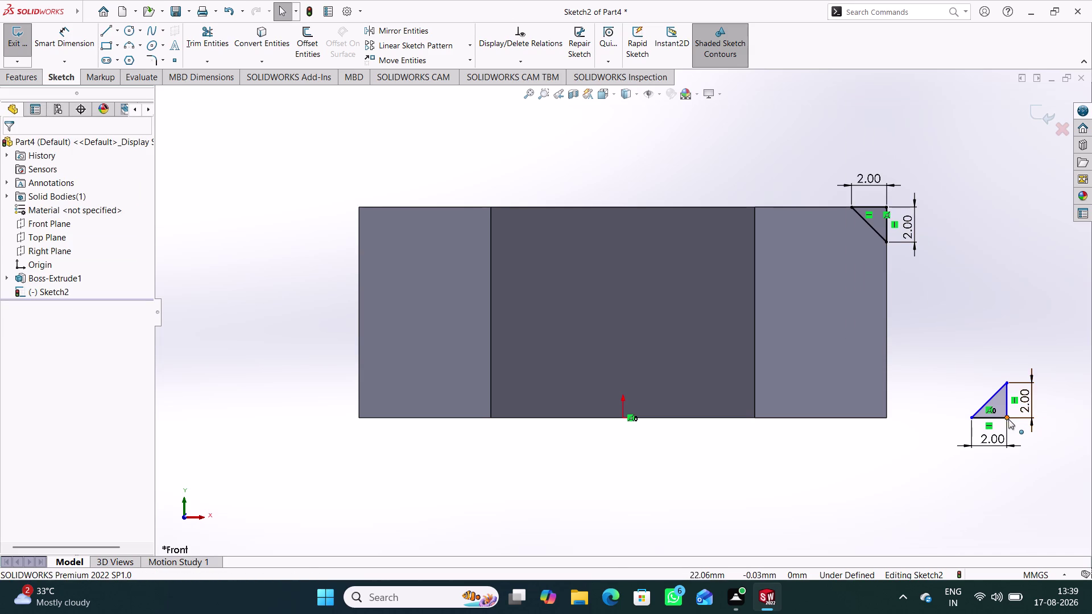
Make the lower triangle's corner coincident with the bottom right corner, then exit Sketch2.
click(1007, 419)
click(886, 419)
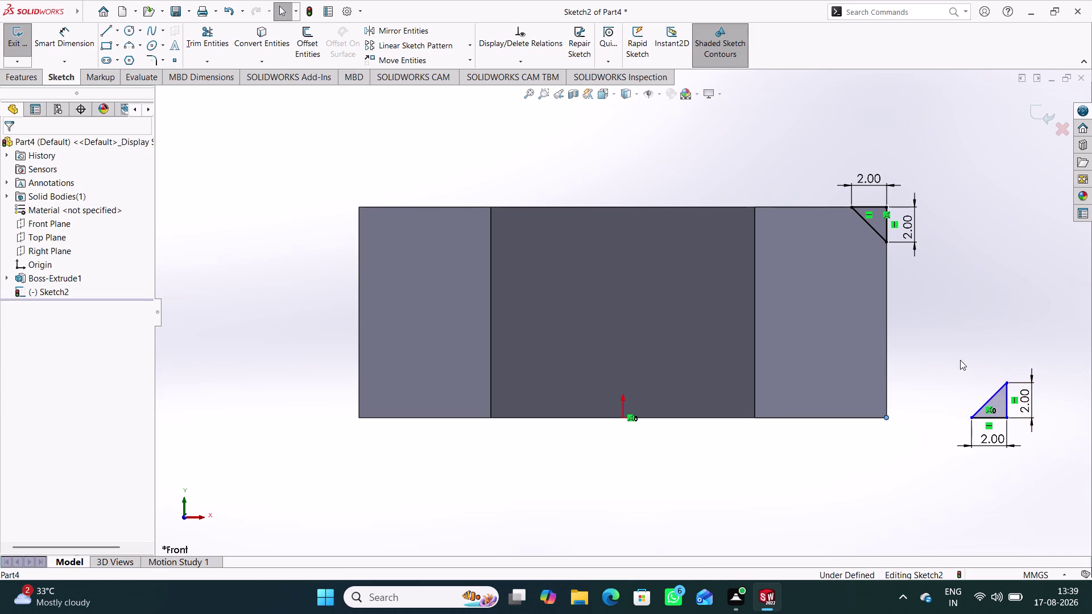
click(1006, 419)
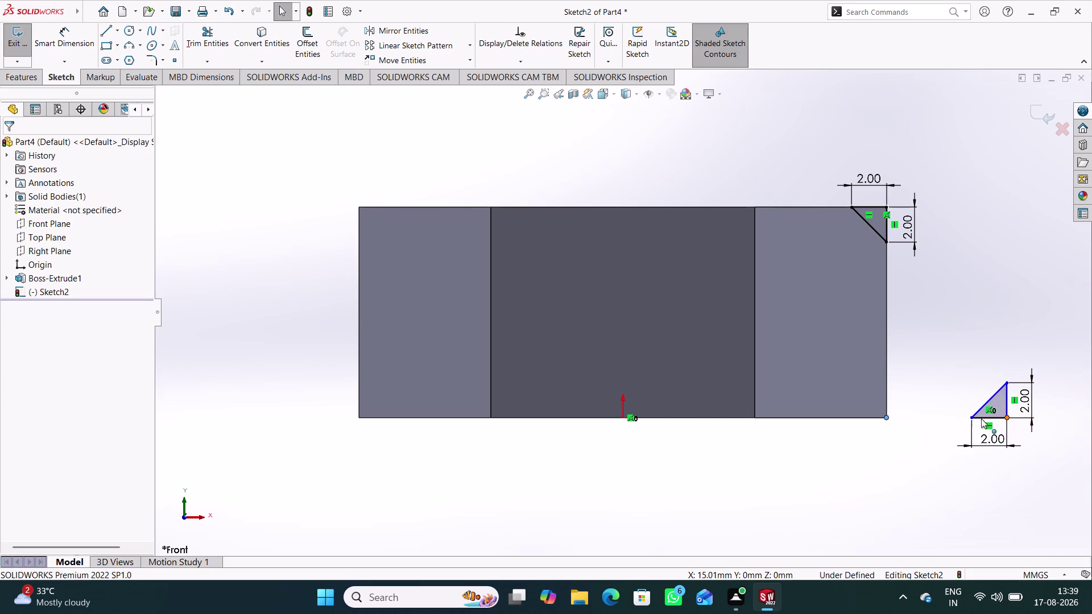
right_click(937, 355)
click(982, 324)
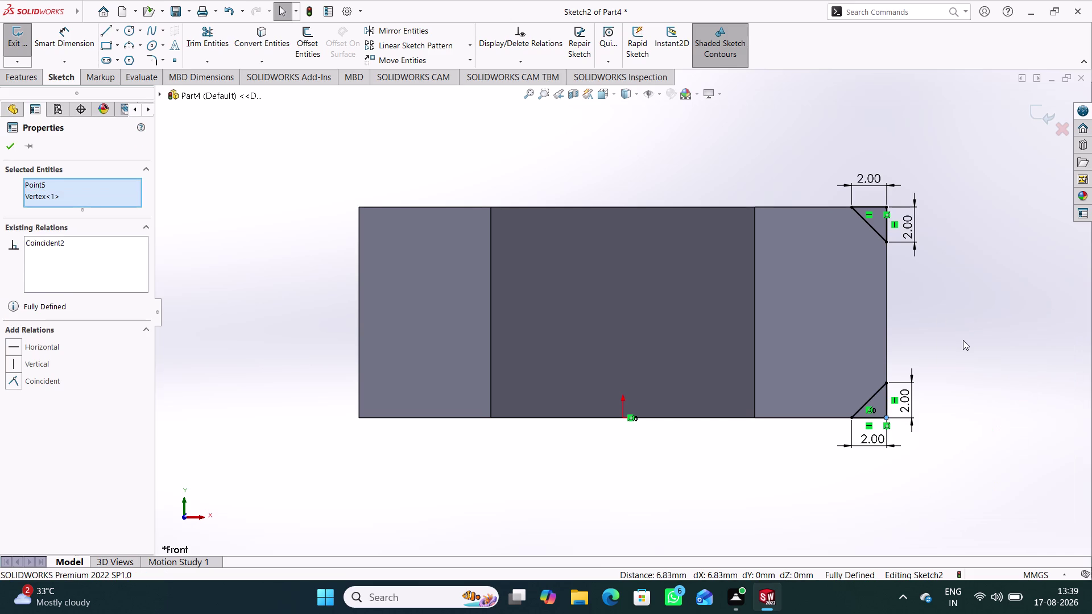
click(959, 335)
click(1042, 123)
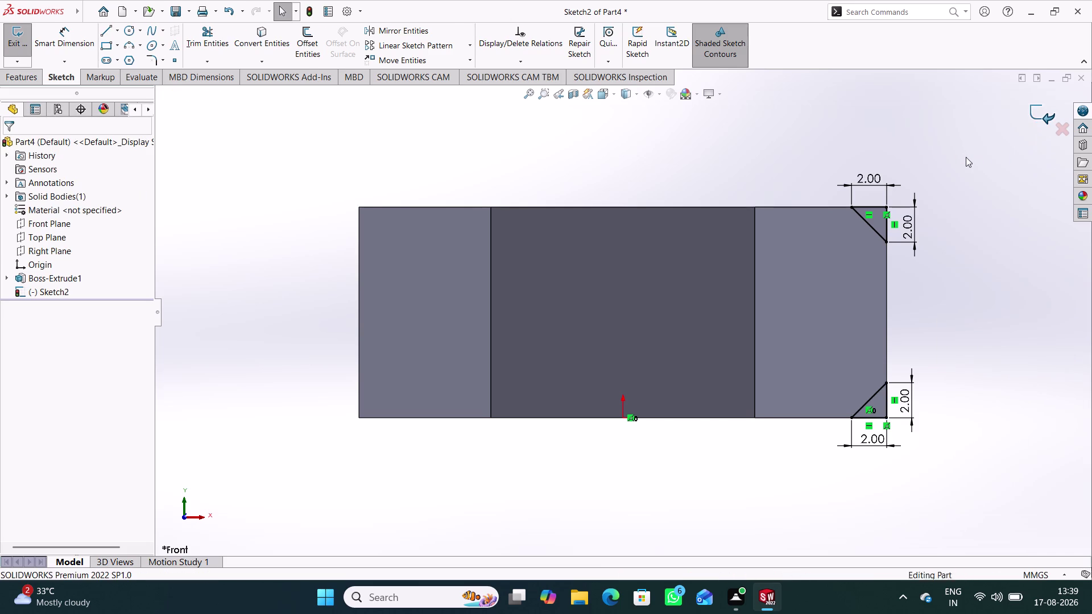
middle_drag(942, 148, 941, 200)
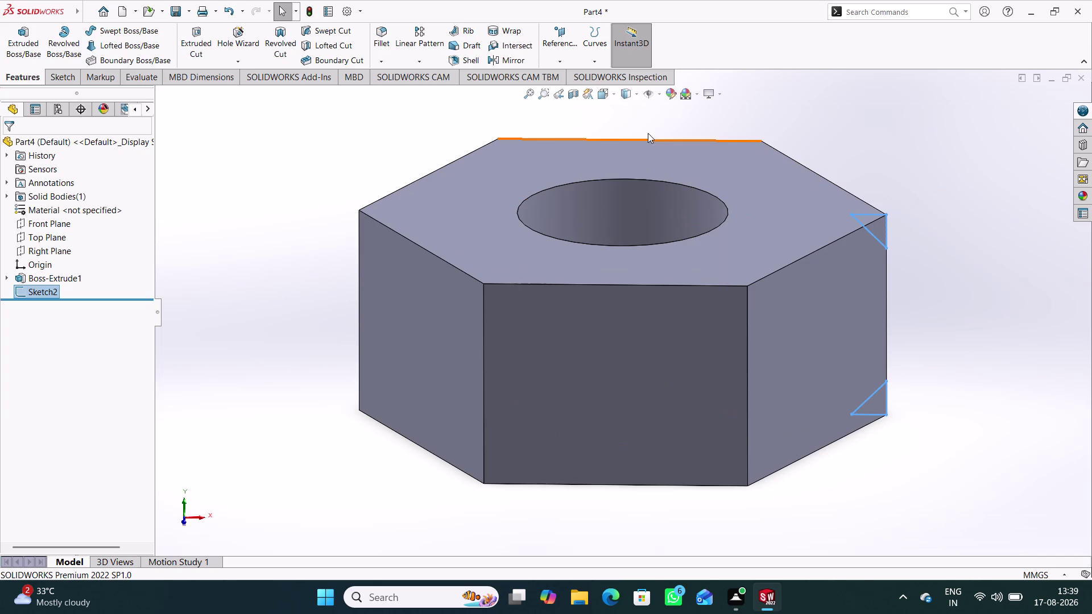
Turn on Temporary Axes visibility.
click(658, 98)
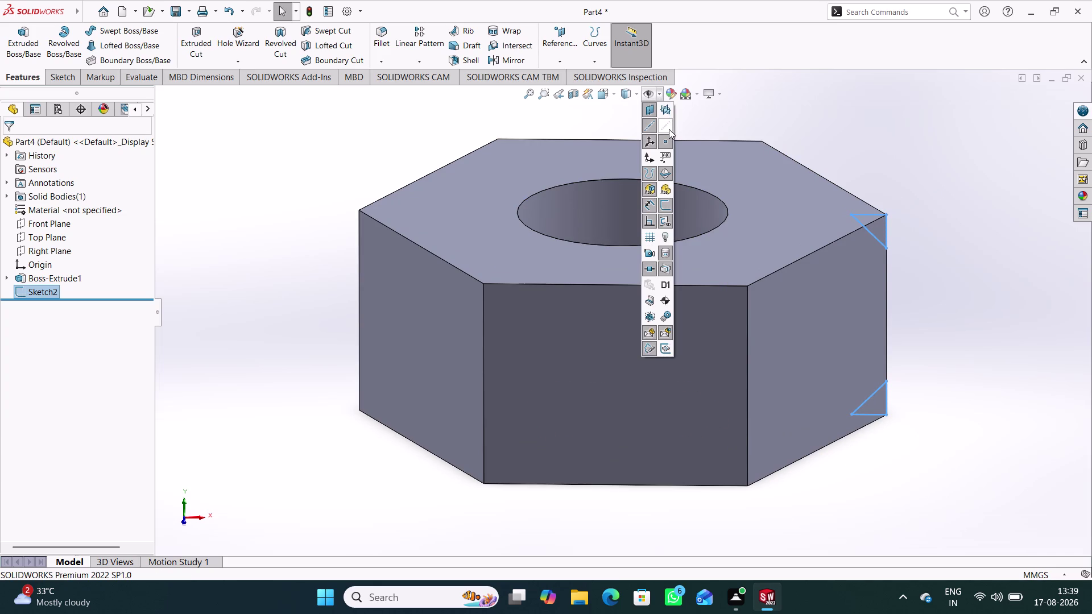
click(667, 128)
click(862, 150)
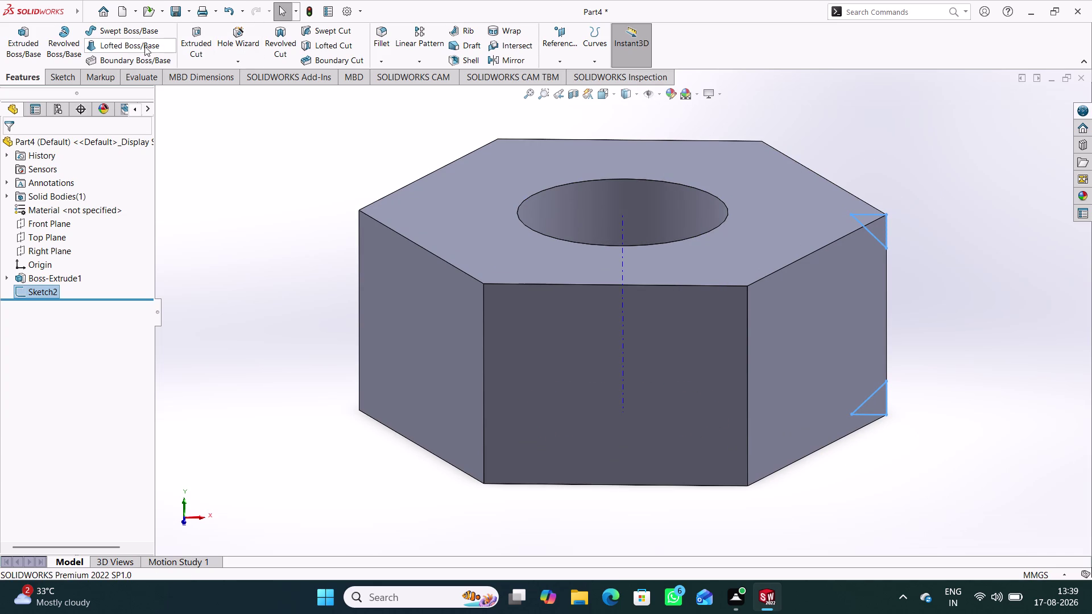
Revolve-cut Sketch2's triangles around the bore's temporary axis, then orbit to inspect the chamfers.
click(283, 49)
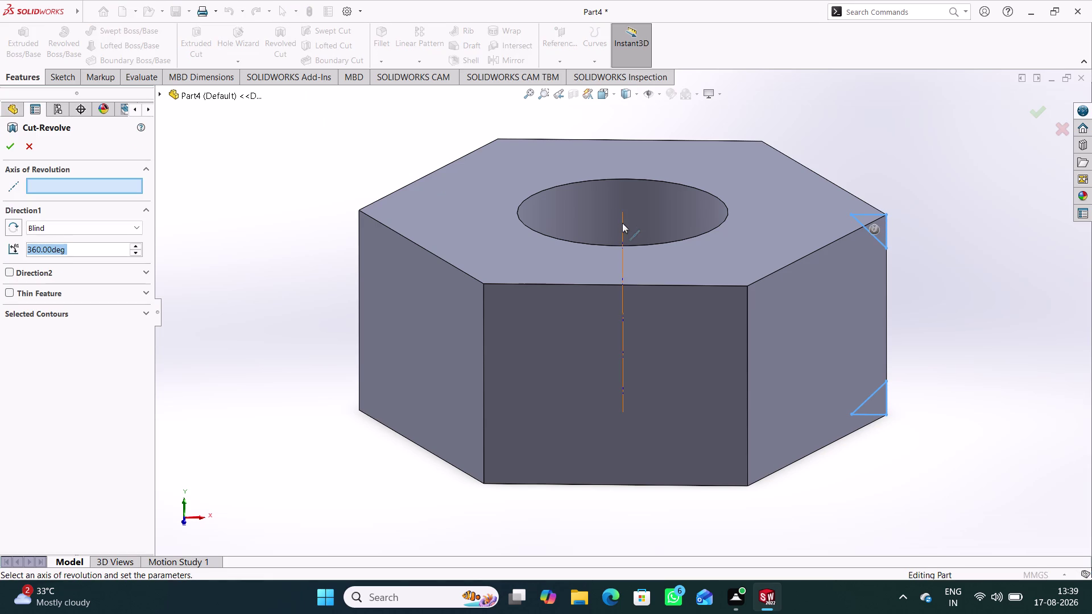
click(622, 223)
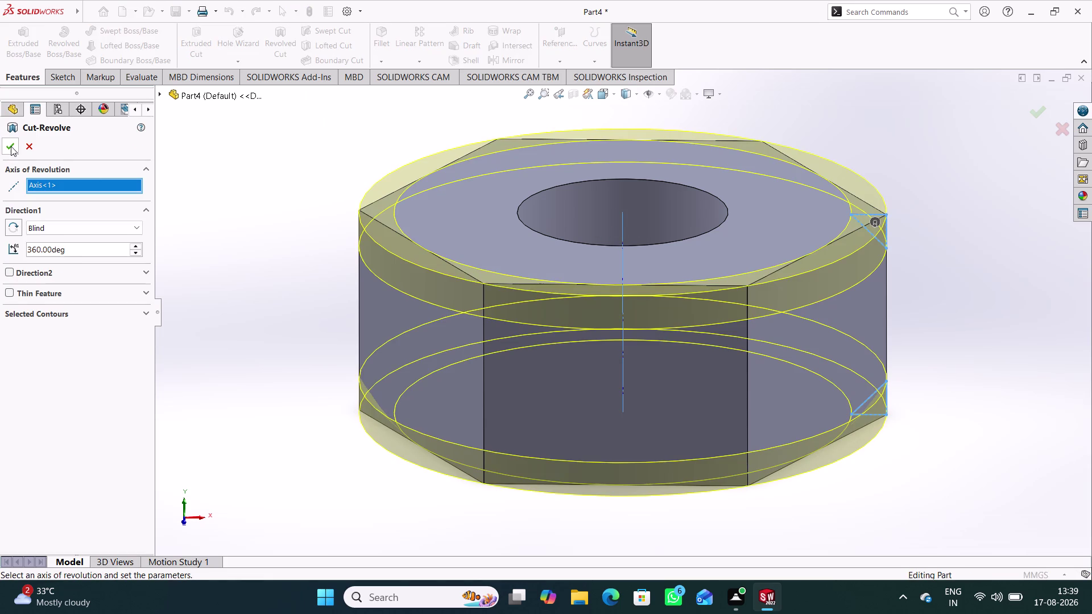
click(11, 146)
click(287, 322)
middle_drag(300, 324, 307, 270)
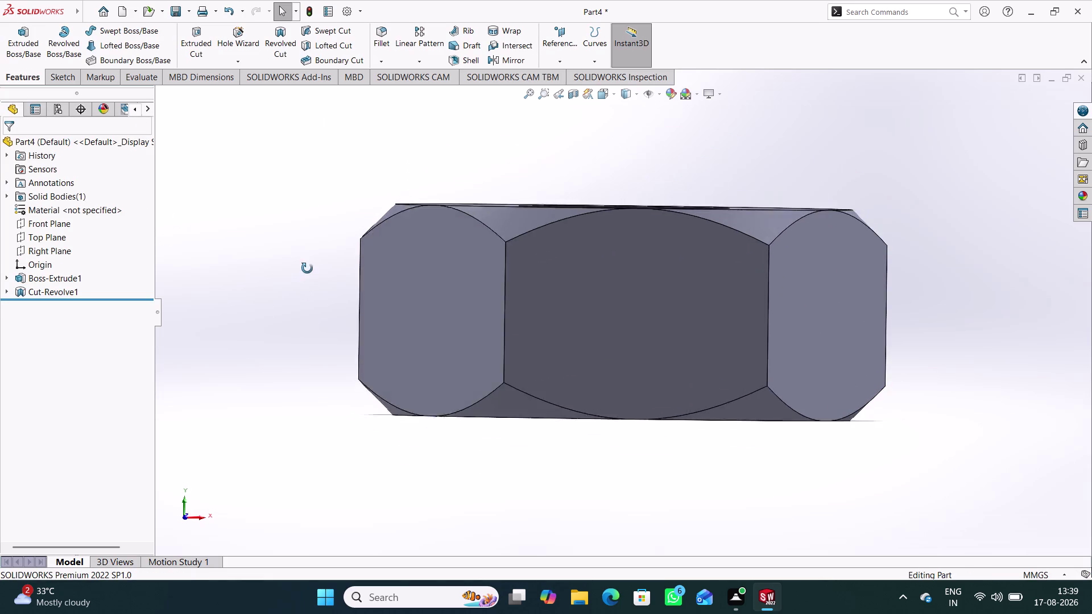
middle_drag(307, 269, 290, 307)
middle_drag(946, 166, 938, 175)
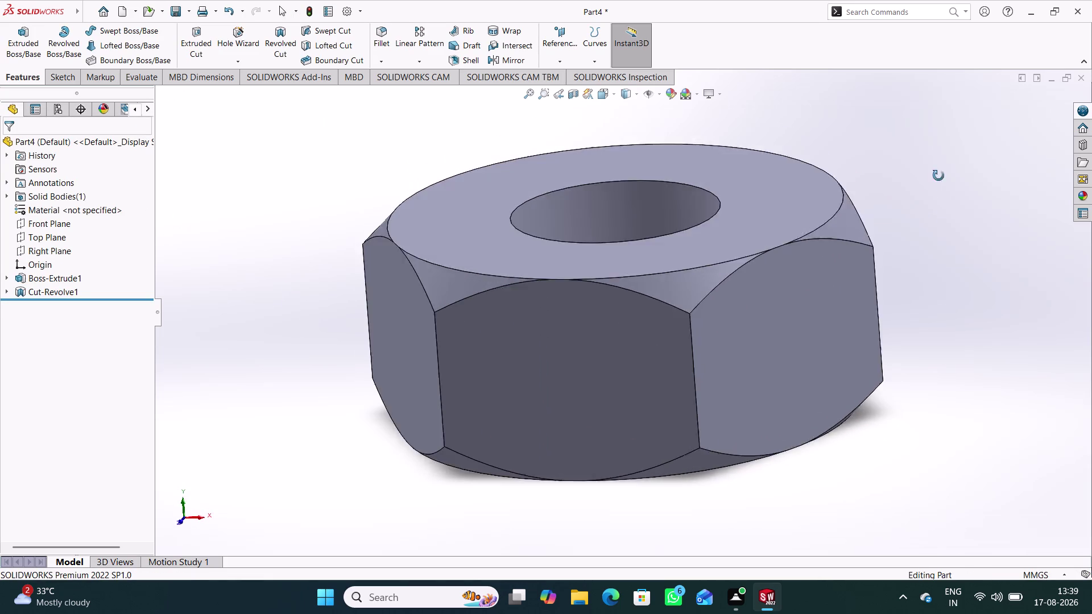
middle_drag(938, 175, 916, 187)
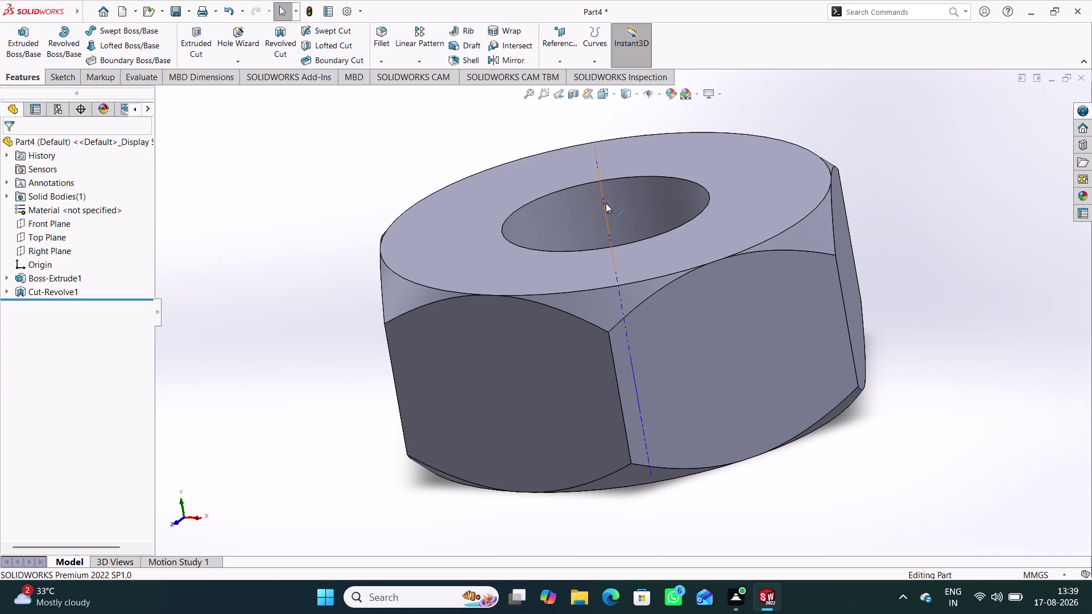
Hide the leftover revolve sketch and clear the face selection.
right_click(605, 203)
click(578, 208)
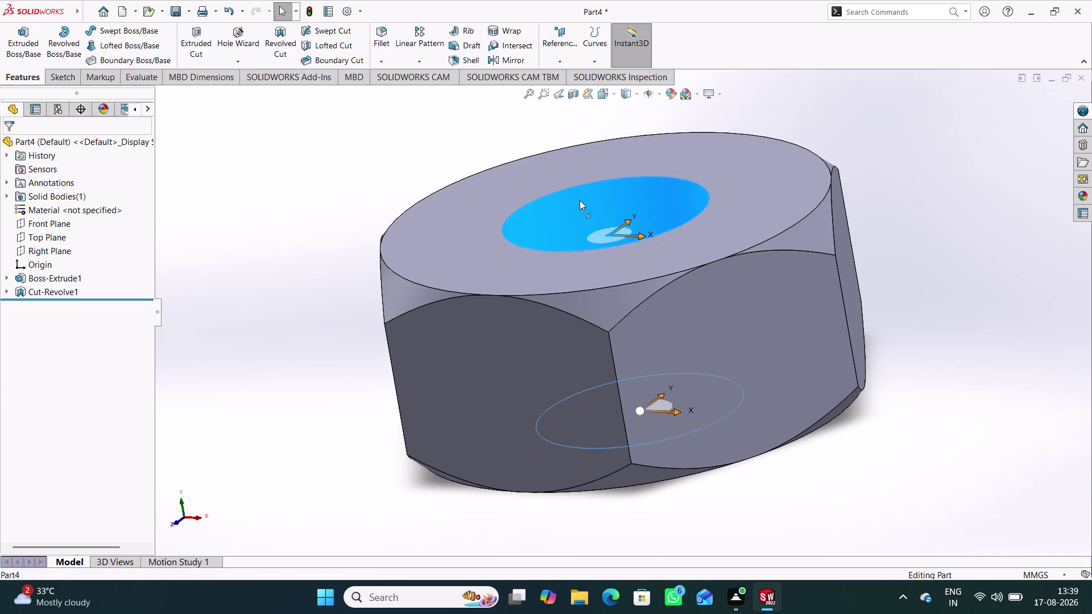
click(612, 116)
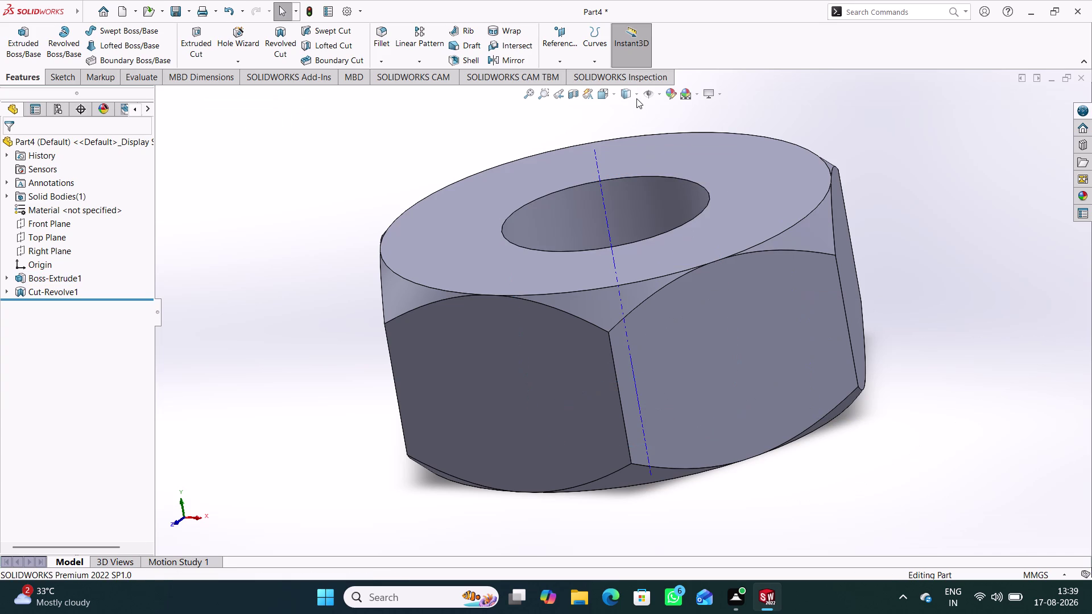
Turn off temporary axes using the heads-up Hide/Show Items menu.
click(636, 98)
click(650, 119)
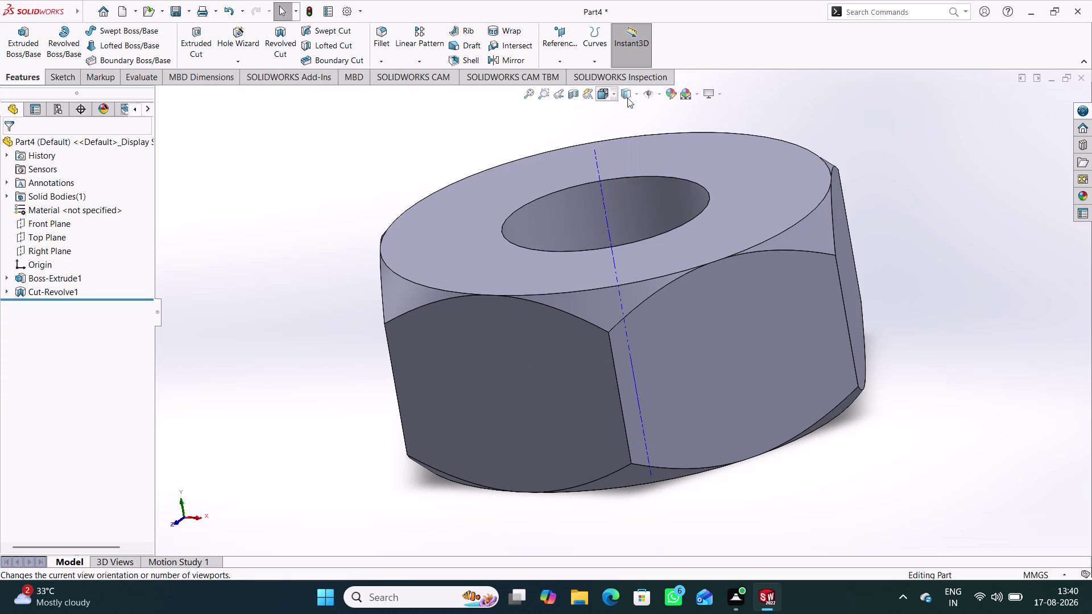
click(615, 97)
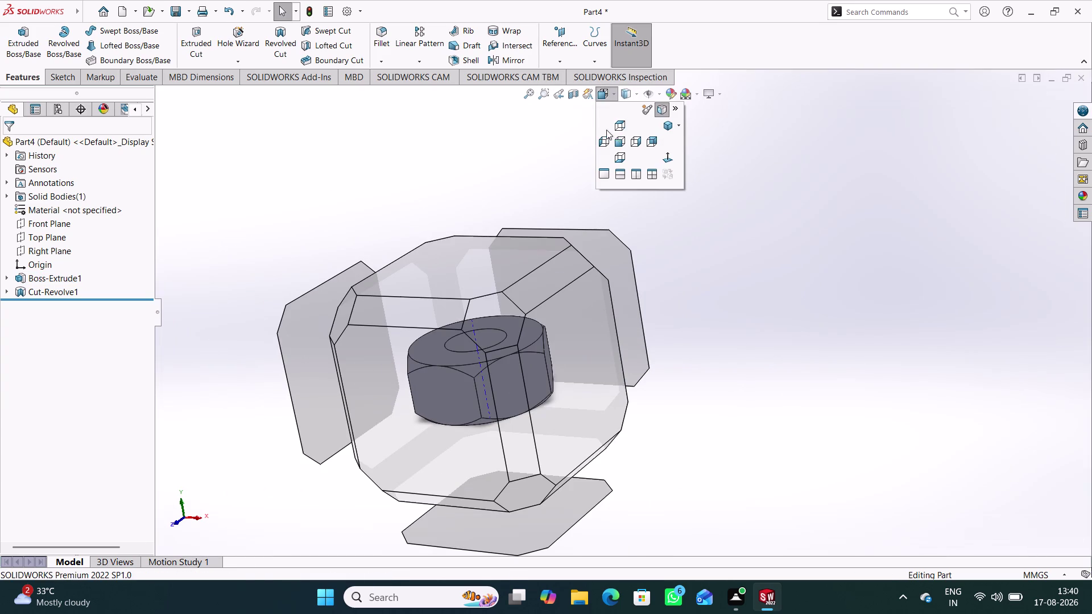
click(697, 257)
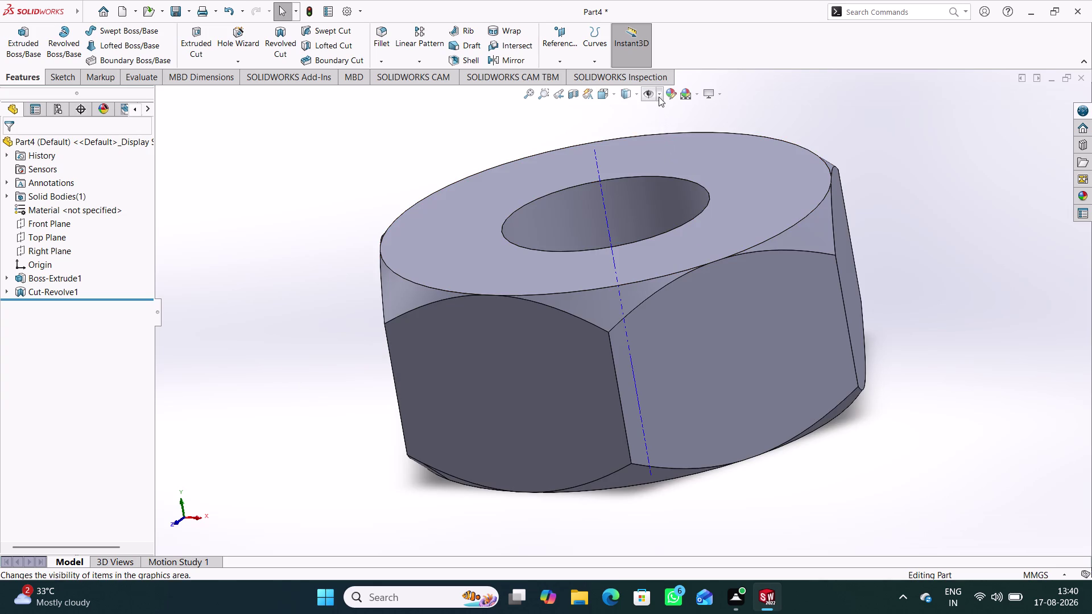
click(659, 97)
click(666, 122)
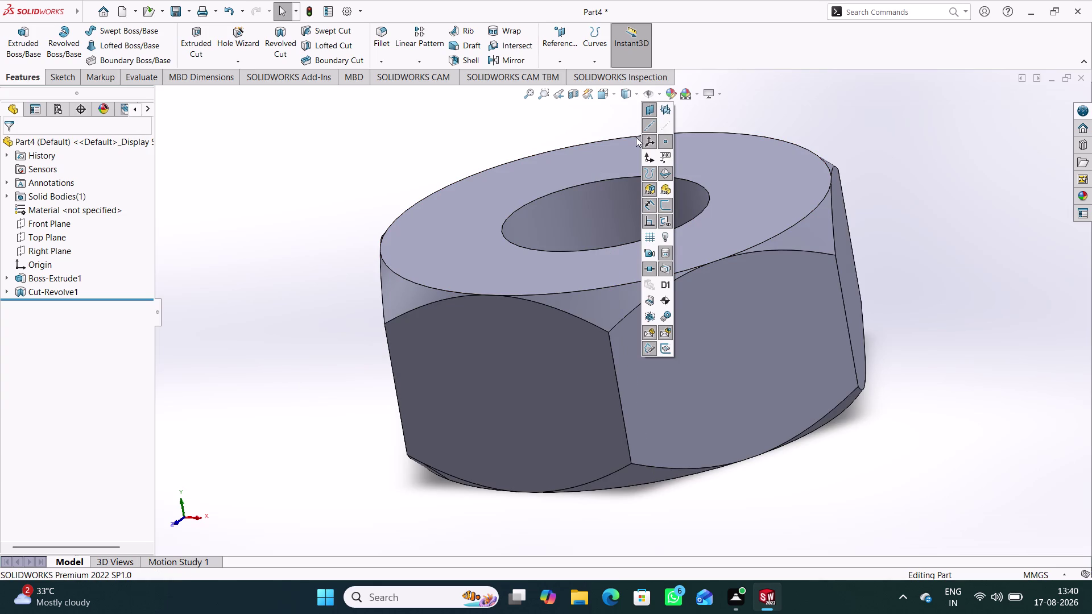
click(493, 130)
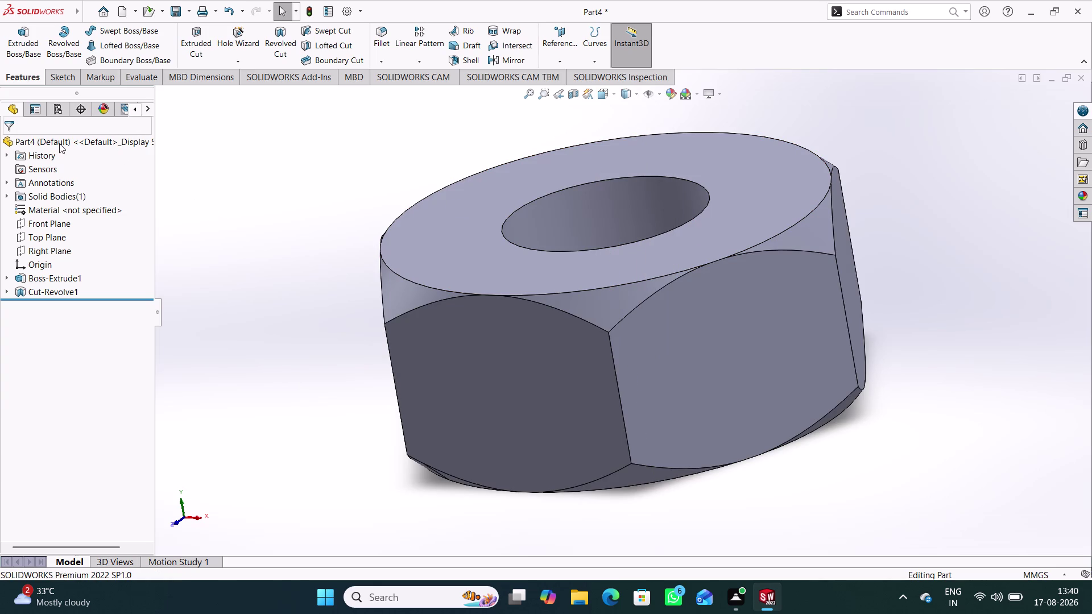
right_click(54, 209)
Apply Ti-6Al-2Sn-2Zr-2Mo-2Cr-0.25Si (SS) from the Titanium Alloys category to the part.
click(102, 215)
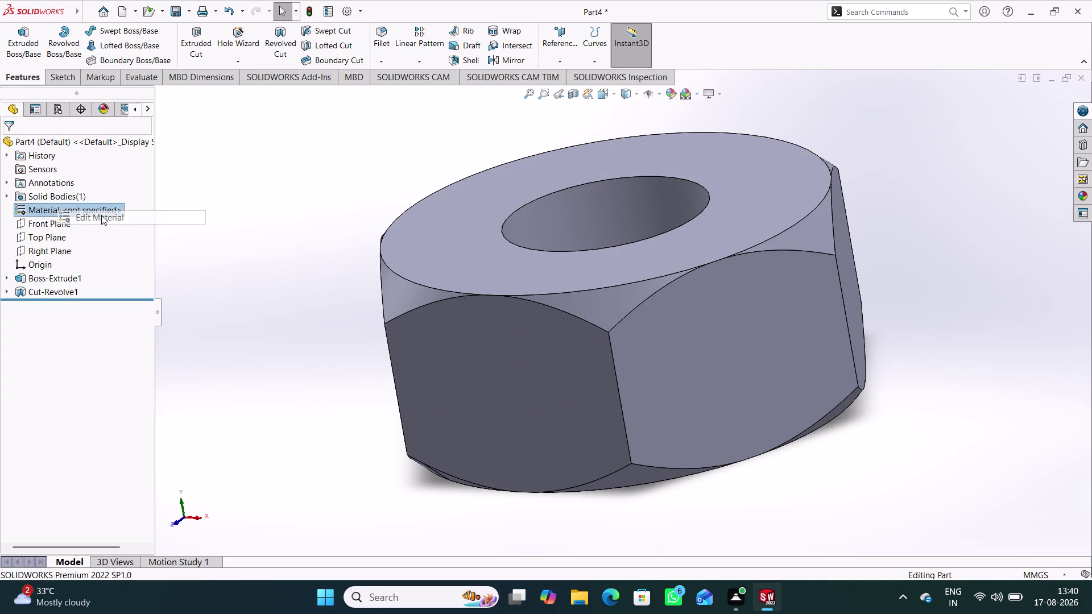
scroll(down, 3)
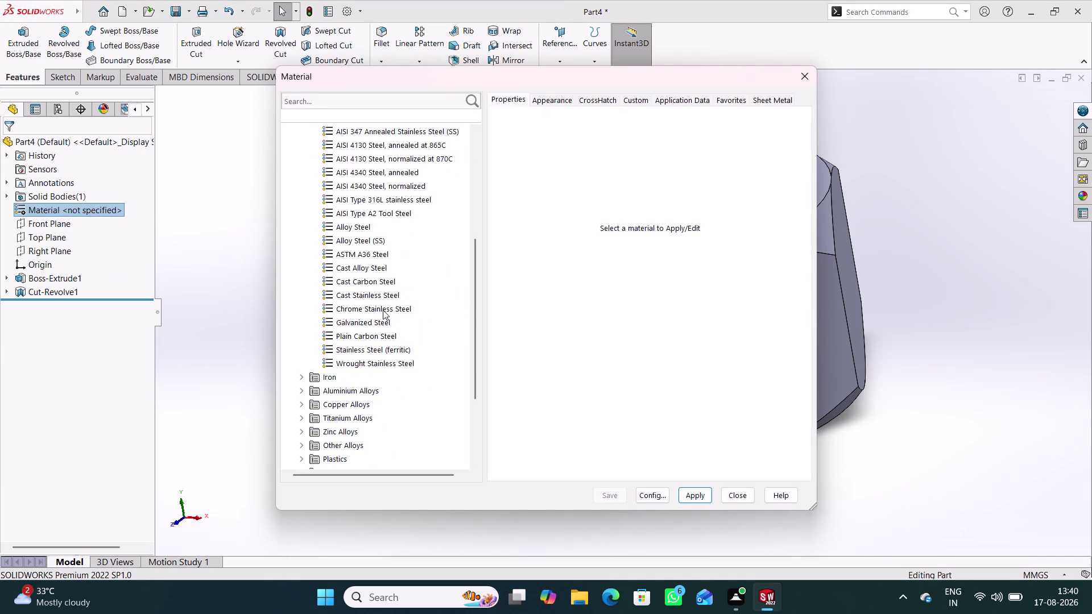
scroll(down, 3)
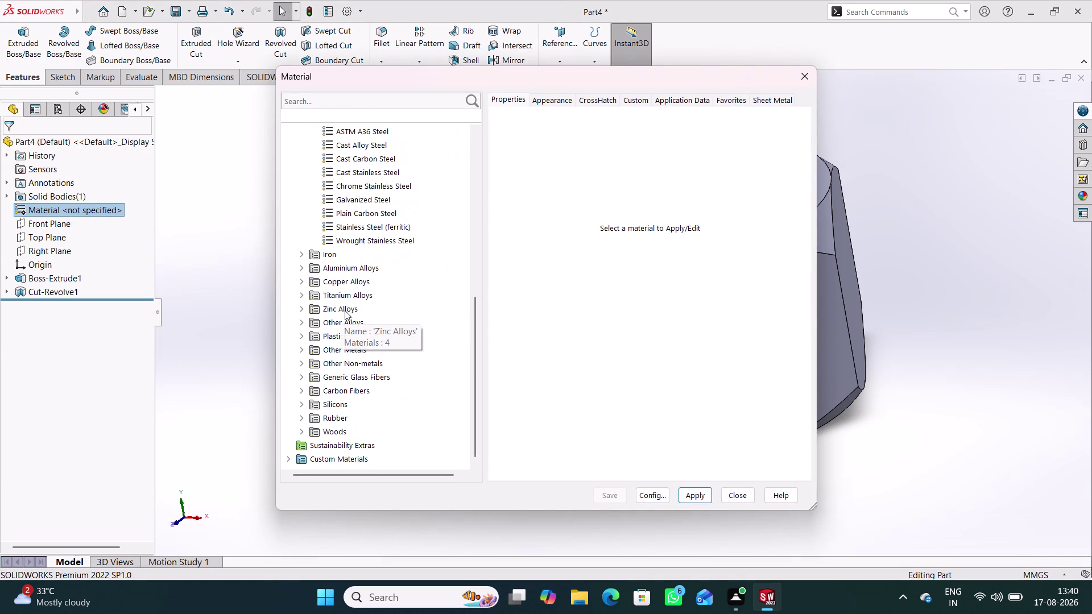
click(349, 294)
double_click(349, 294)
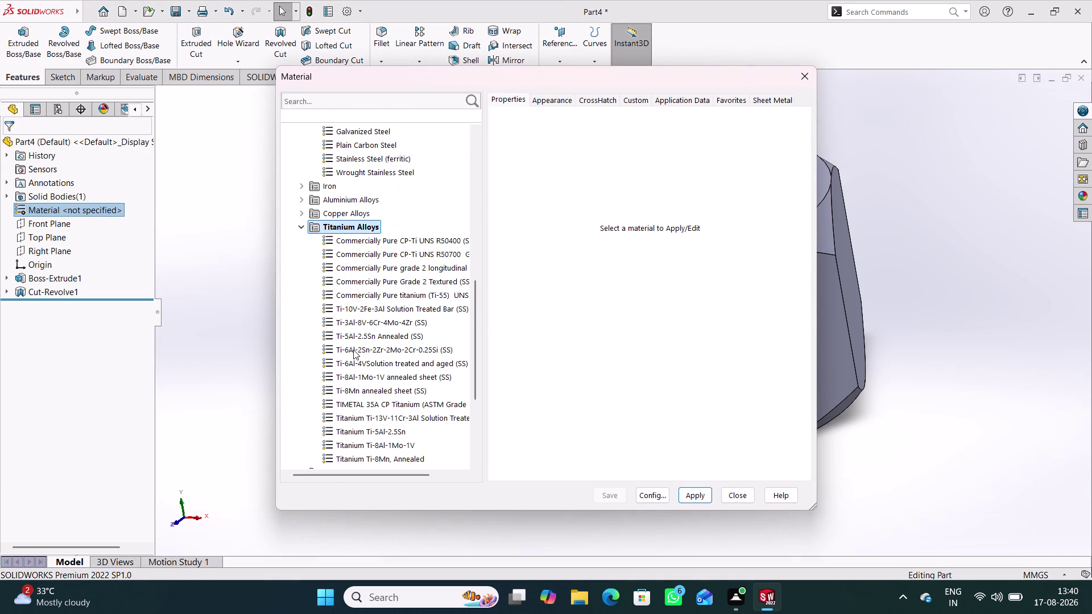
click(353, 350)
click(699, 496)
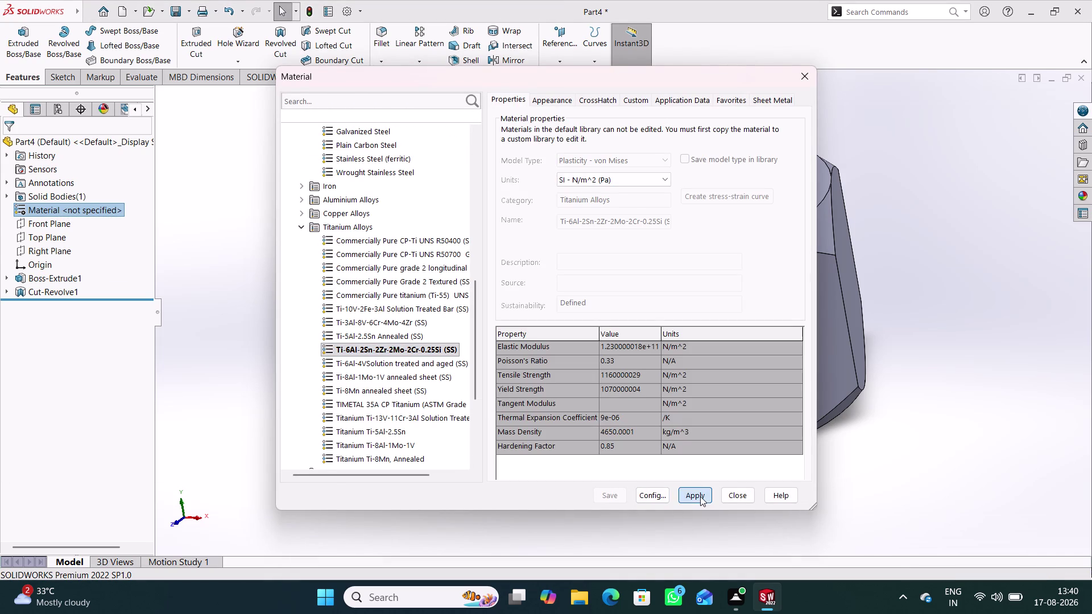
click(738, 500)
middle_drag(661, 480, 656, 461)
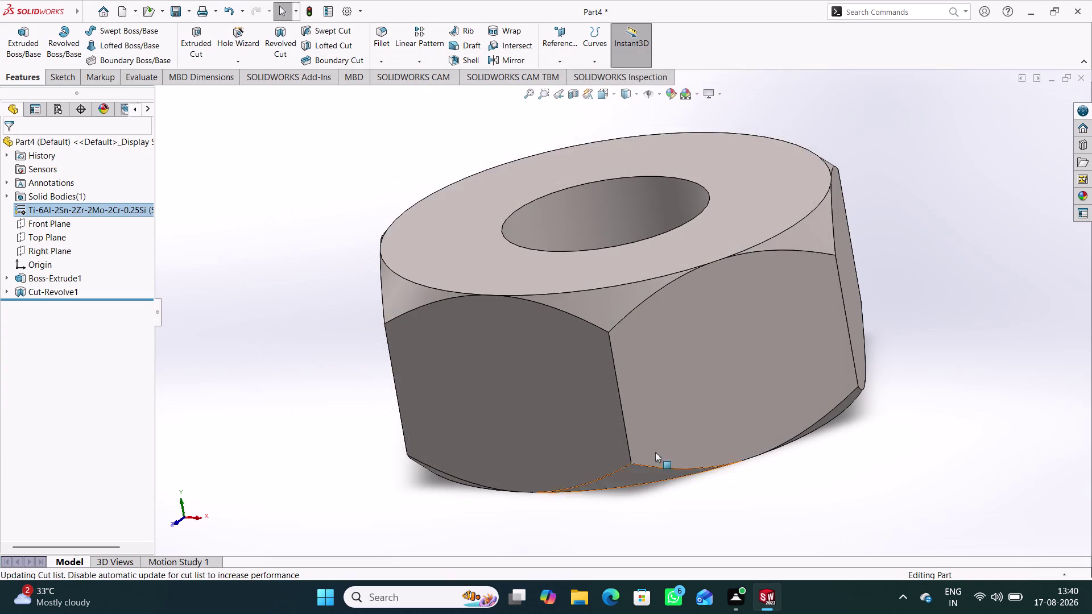
middle_drag(656, 461, 641, 454)
Save the part with the file name 'Nut'.
key(ctrl+s)
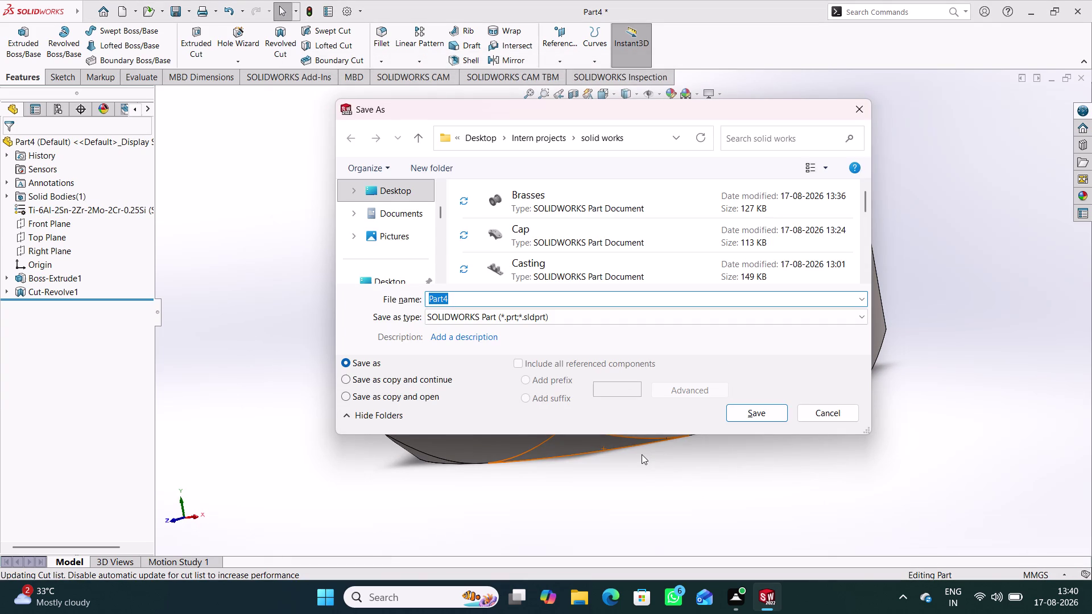
key(shift+n)
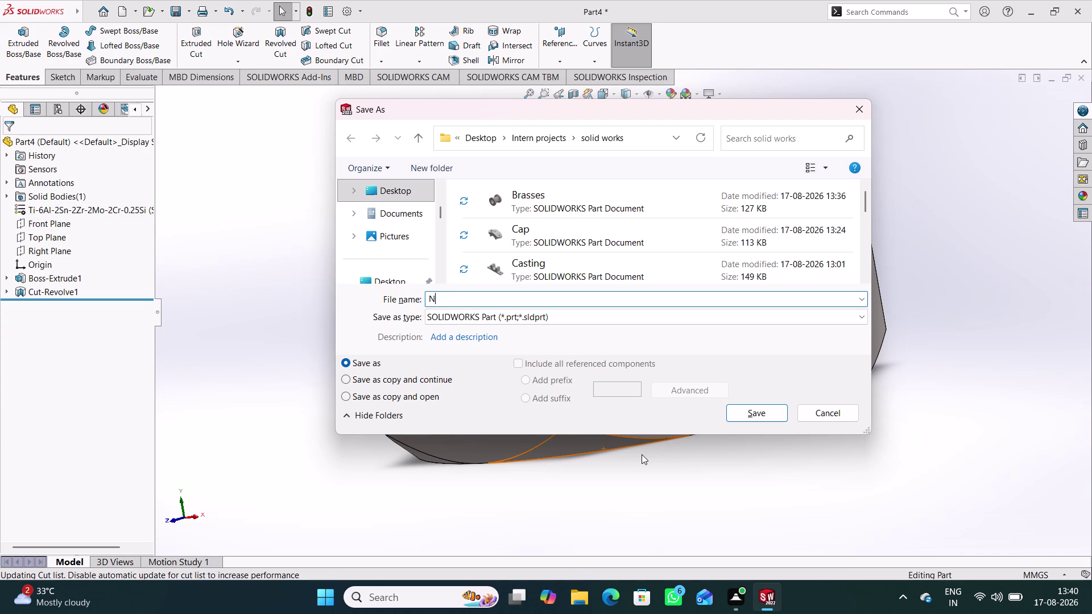
text(ur)
key(BackSpace)
key(t)
key(Return)
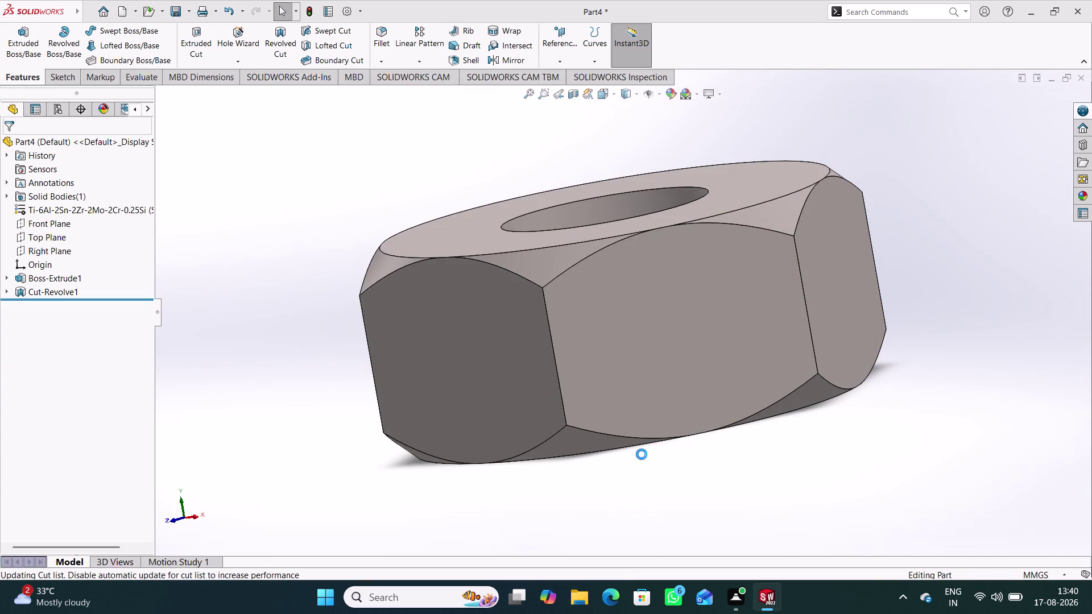
key(ctrl+s)
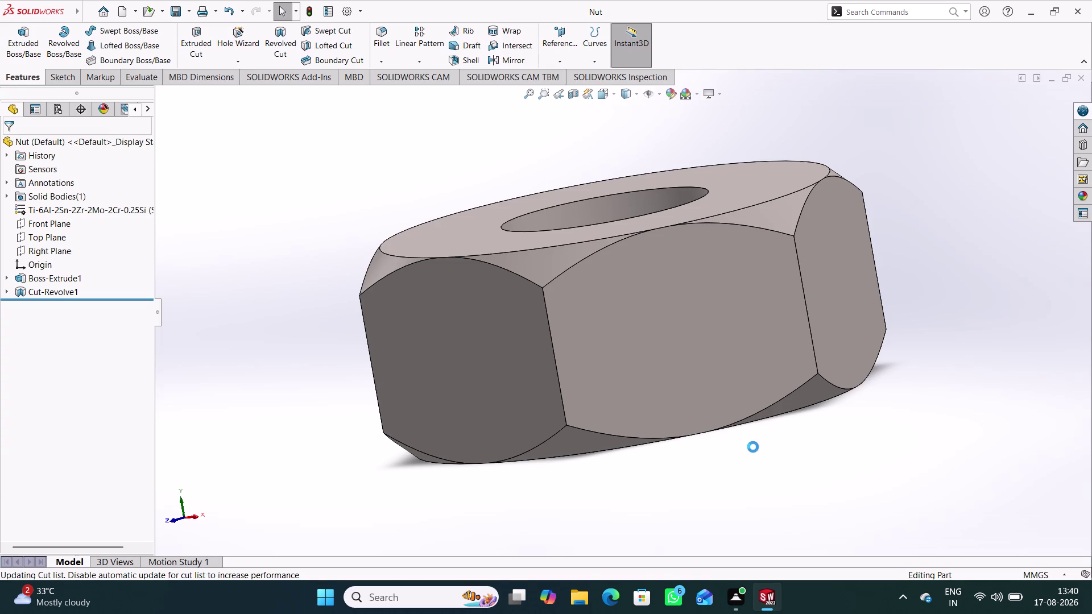
Create a new blank part, accepting the low-memory warning.
key(ctrl+n)
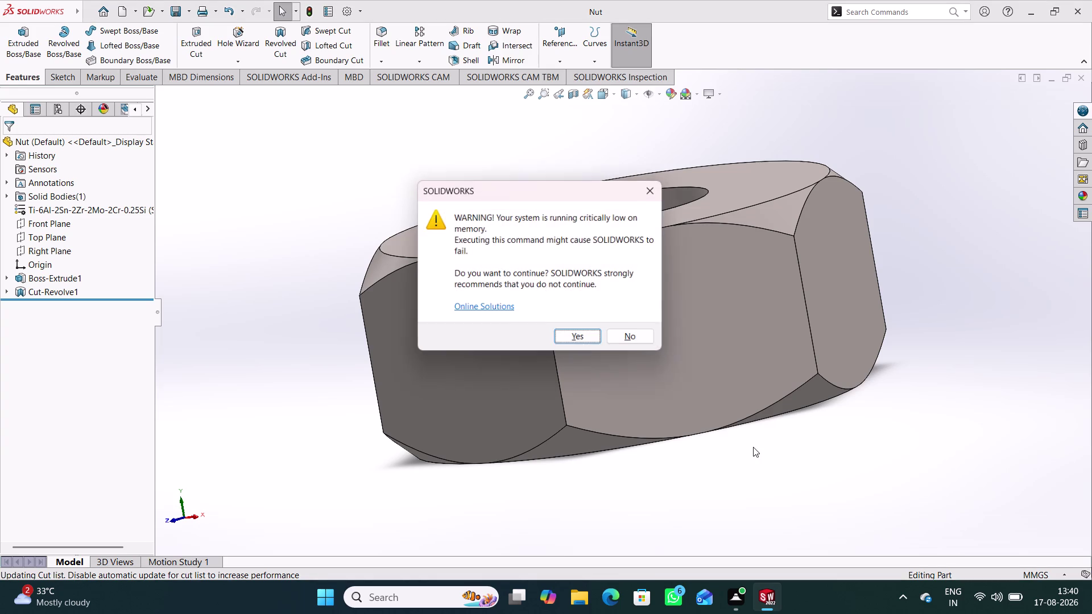
key(Return)
key(Return)
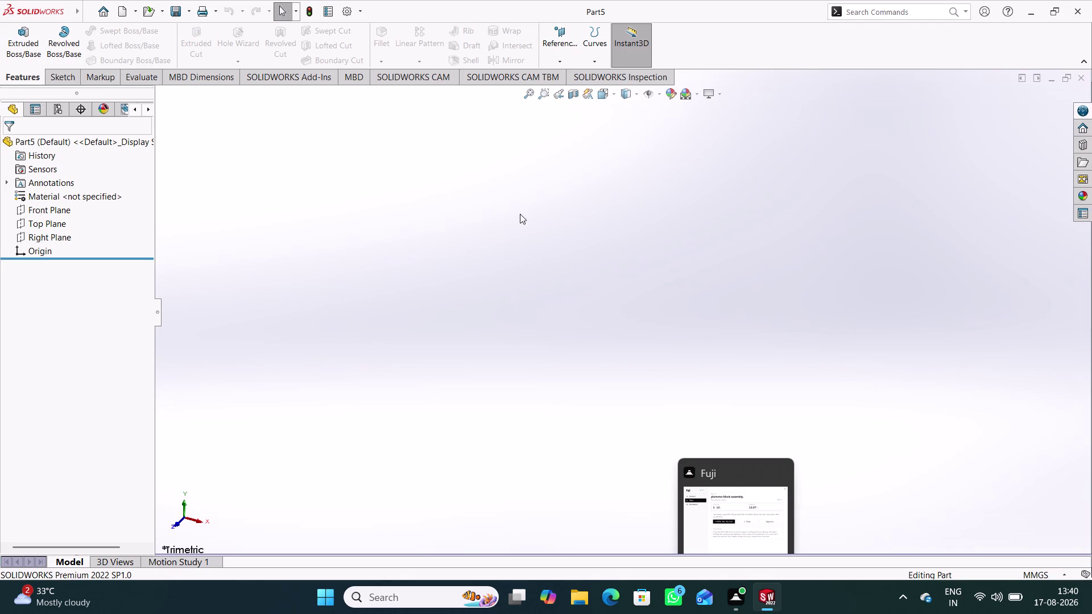
Sketch a six-sided polygon centred on the origin on the Top Plane.
click(60, 221)
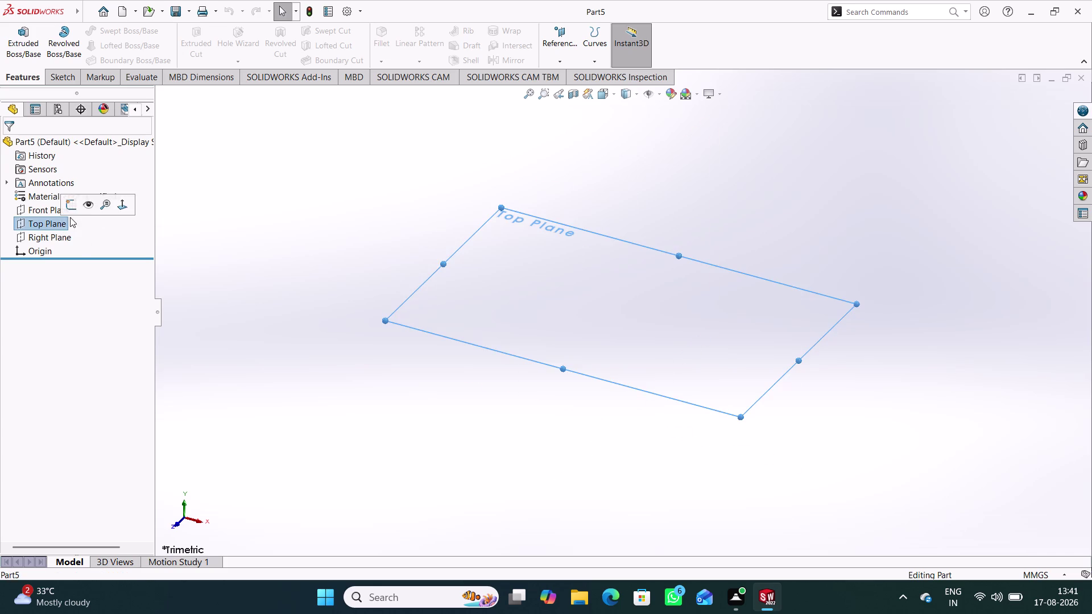
click(74, 206)
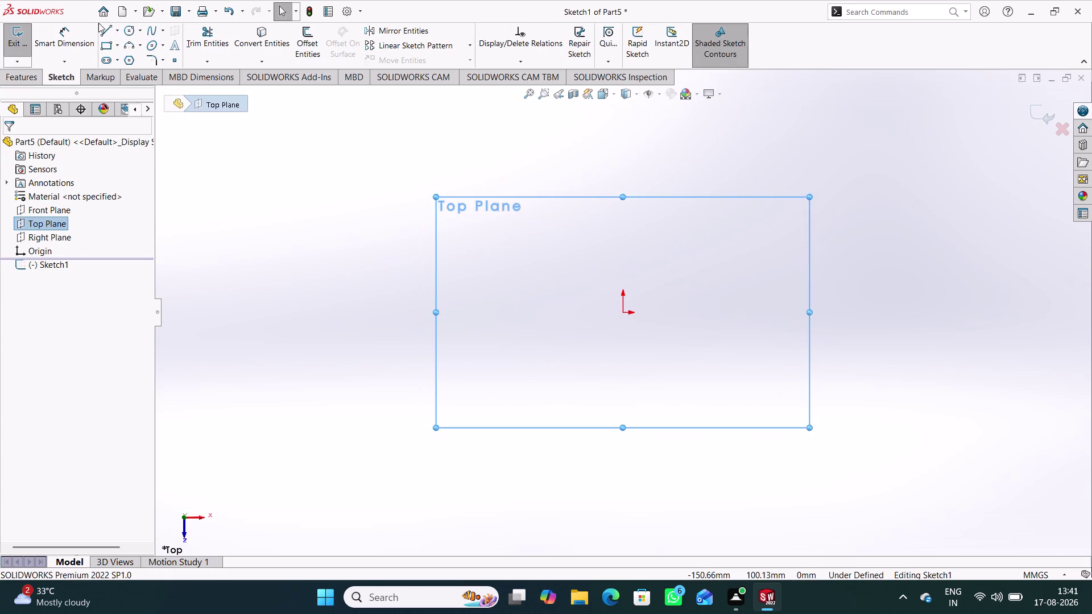
click(130, 56)
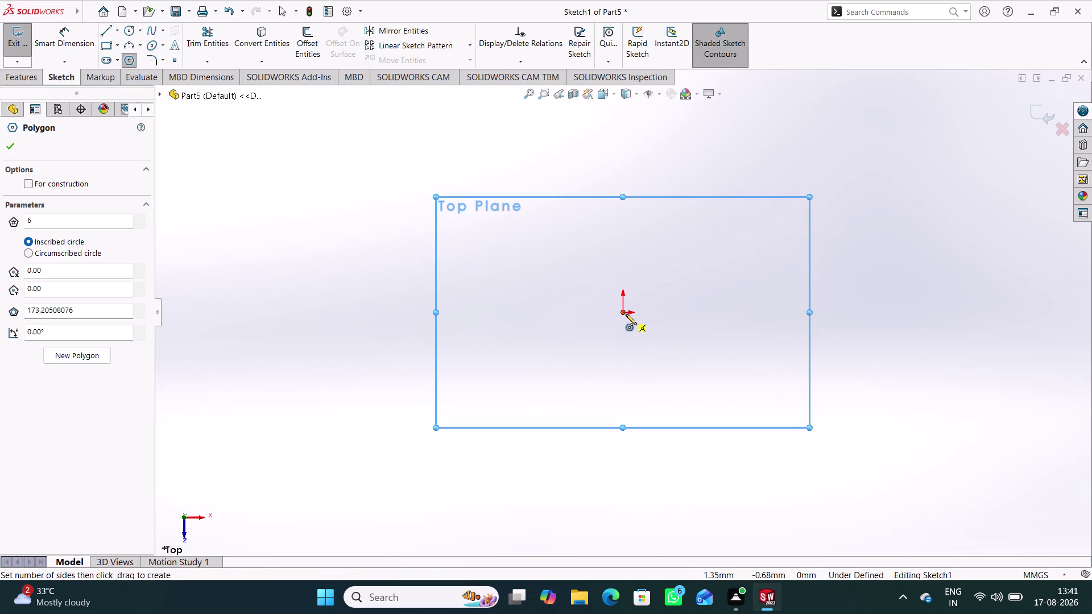
click(626, 314)
click(722, 313)
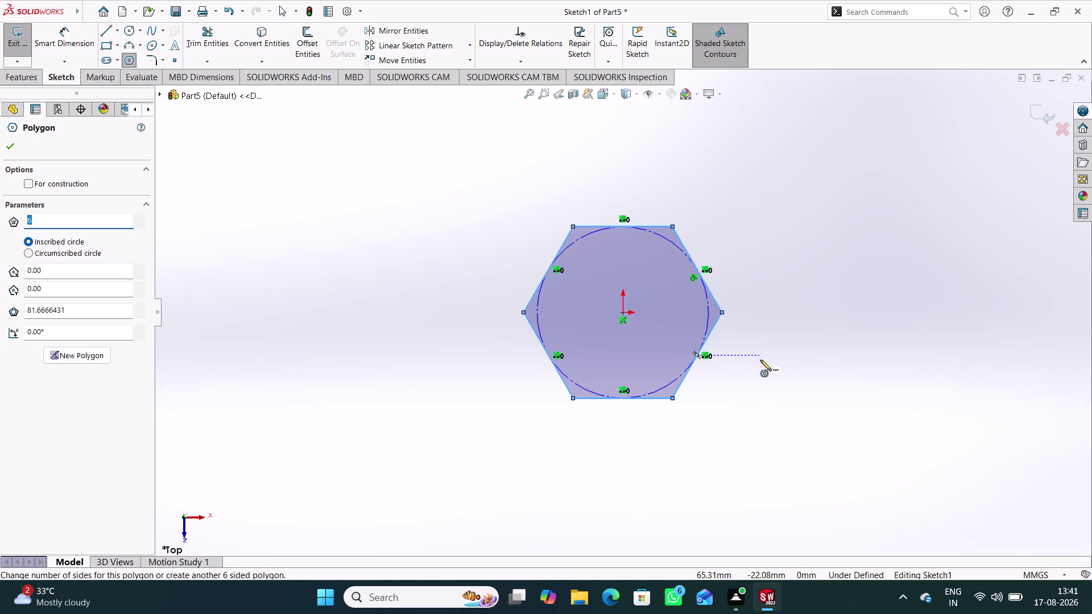
right_drag(762, 362, 764, 267)
Dimension the hexagon 26 mm across flats and select its centre and right corner.
click(674, 400)
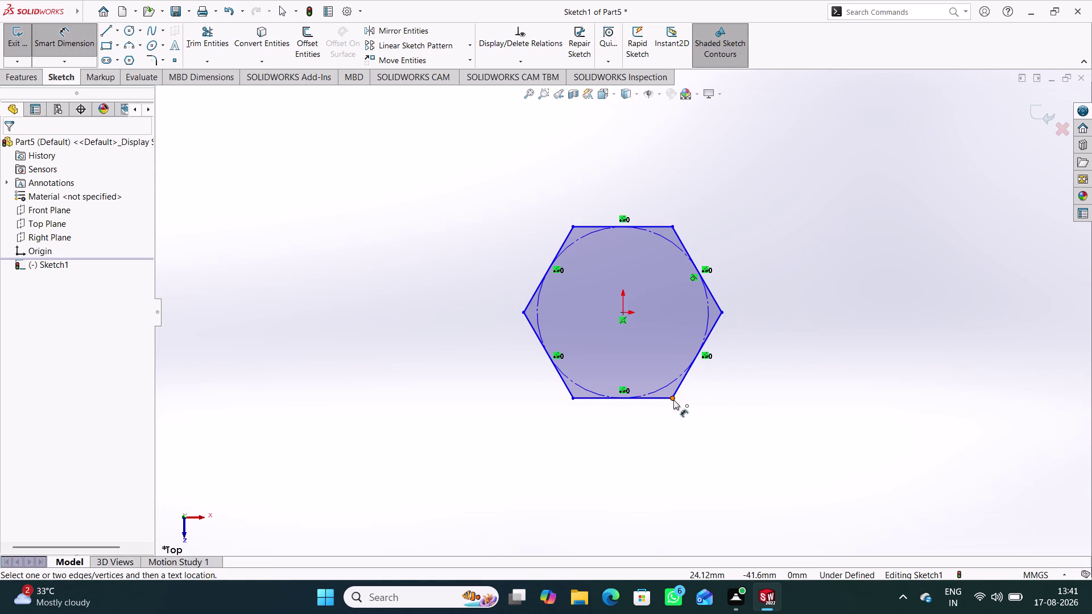
click(671, 227)
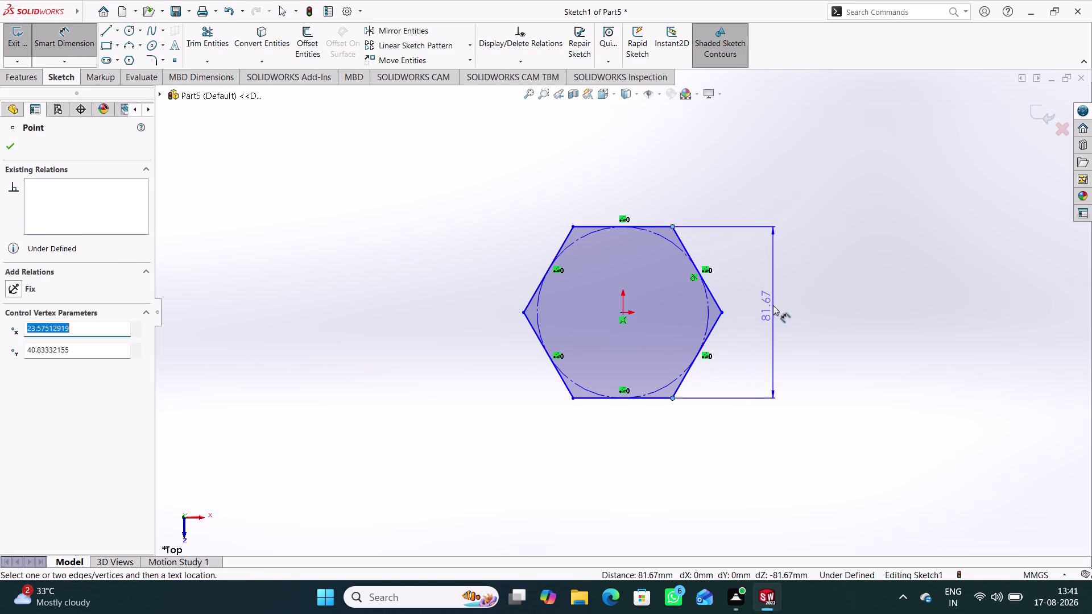
click(773, 306)
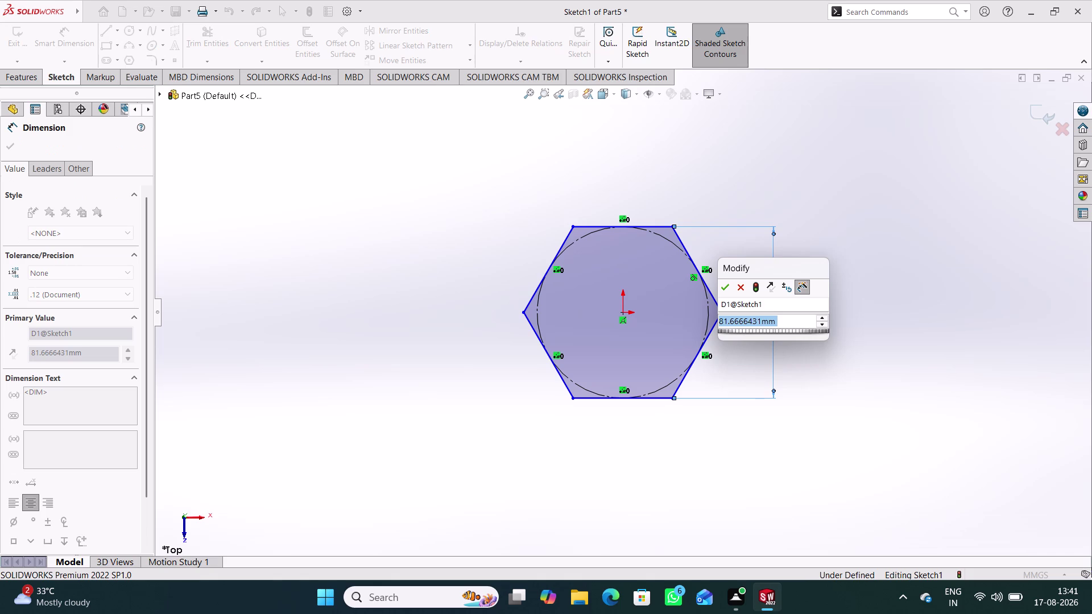
text(26)
key(Return)
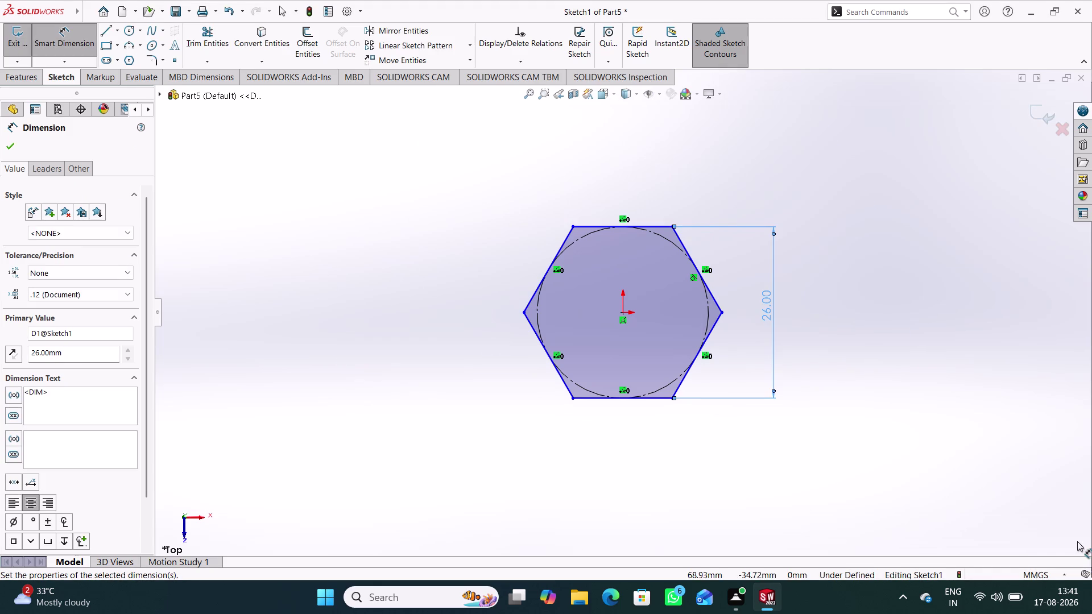
click(887, 306)
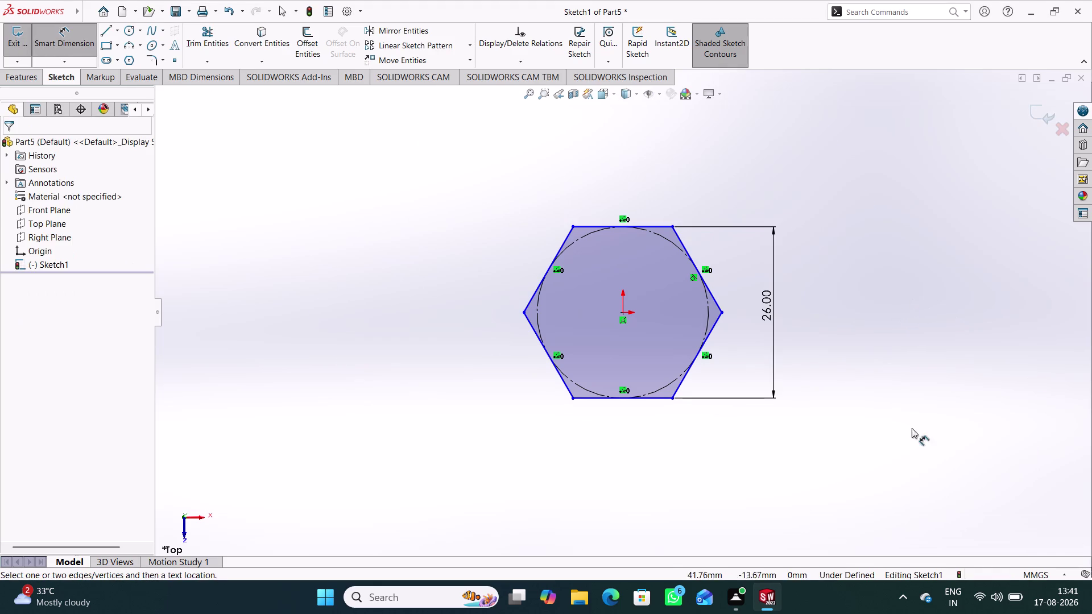
right_drag(914, 435, 899, 152)
click(724, 310)
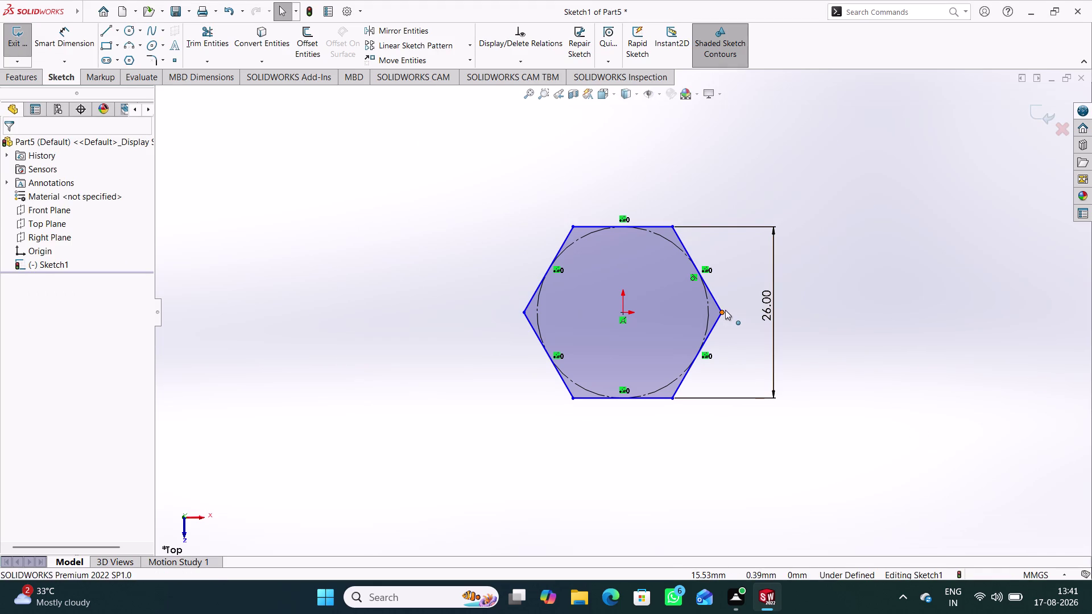
click(622, 309)
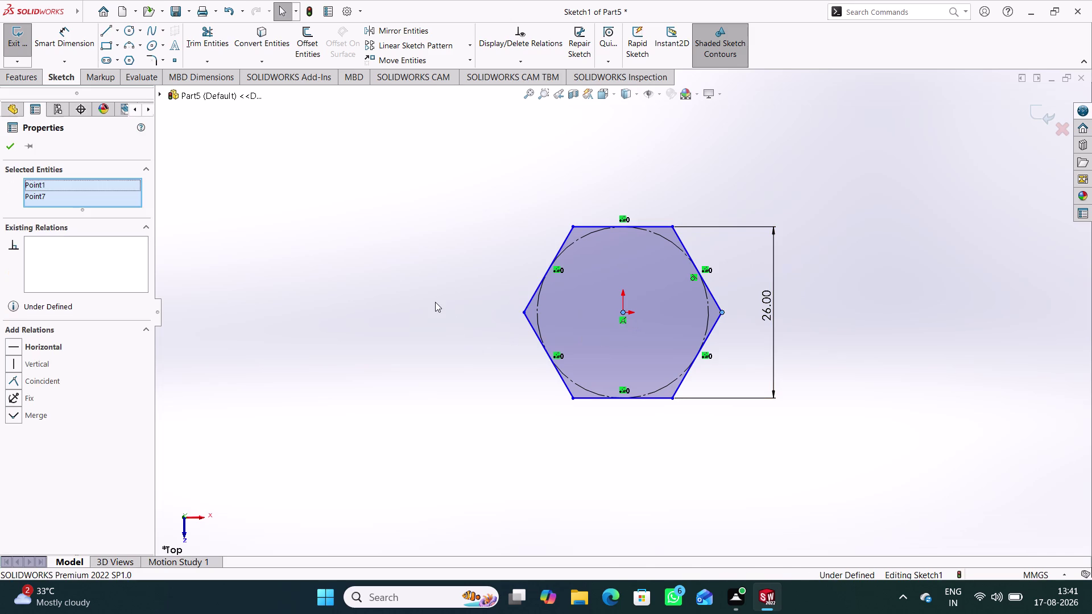
Align the hexagon's right corner horizontally with its centre, then reopen Sketch1 for editing.
right_click(434, 302)
click(452, 267)
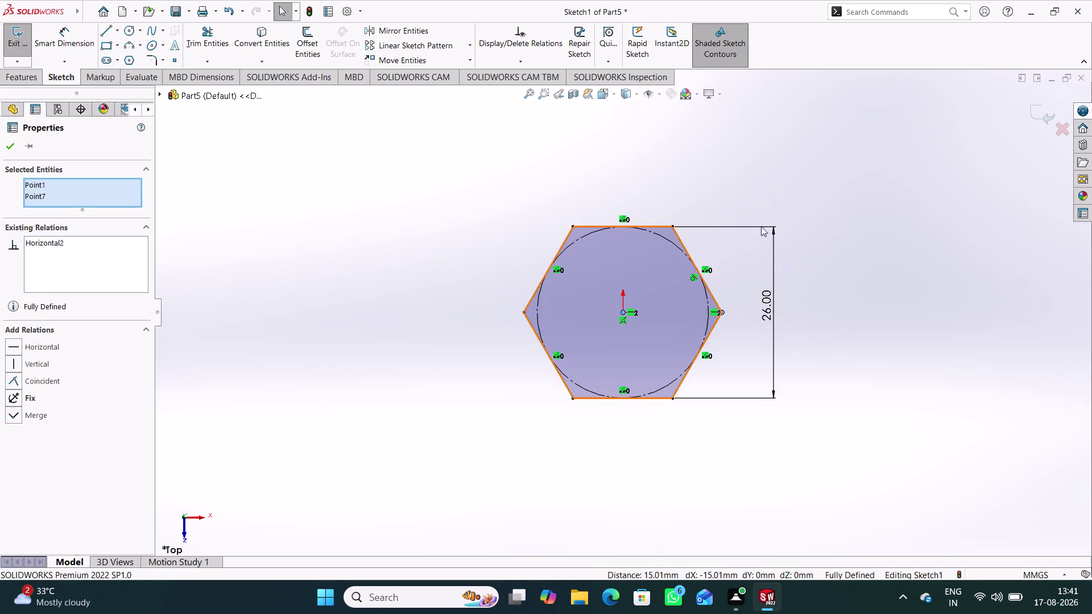
click(909, 197)
click(1048, 108)
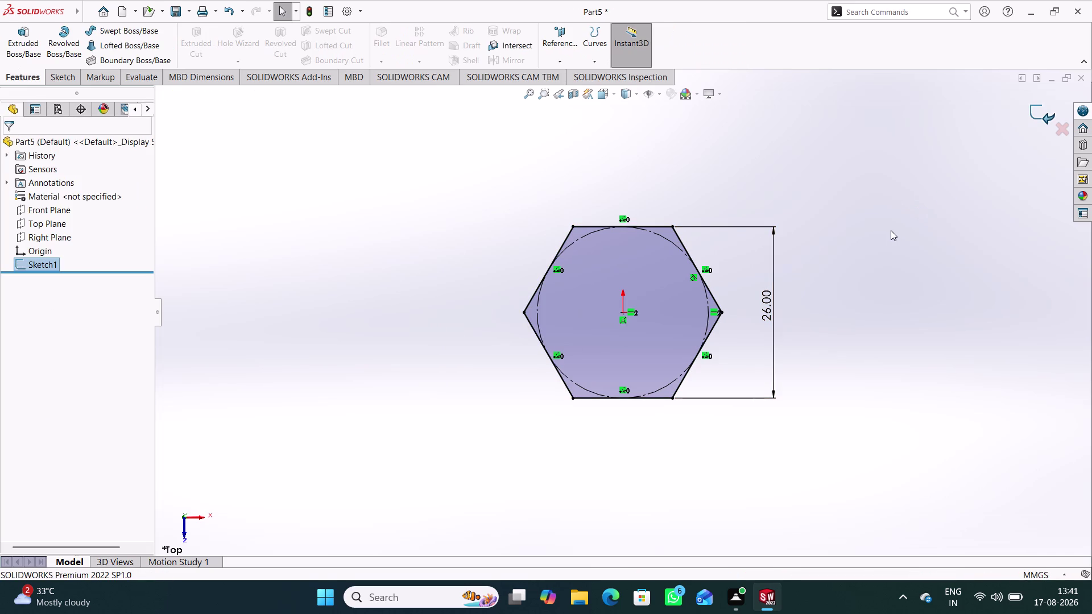
double_click(703, 274)
click(678, 299)
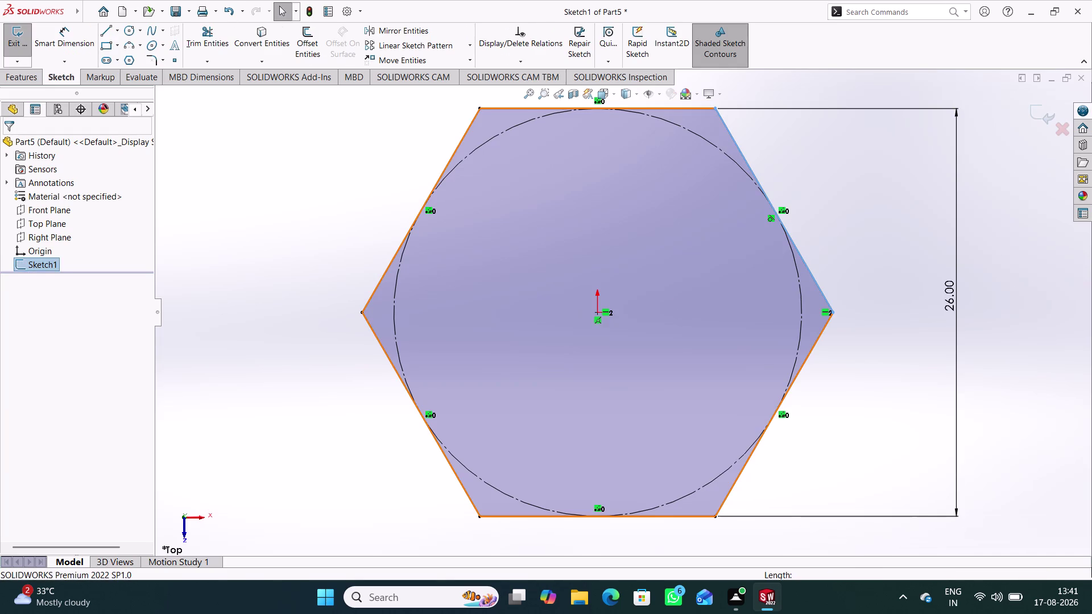
click(133, 31)
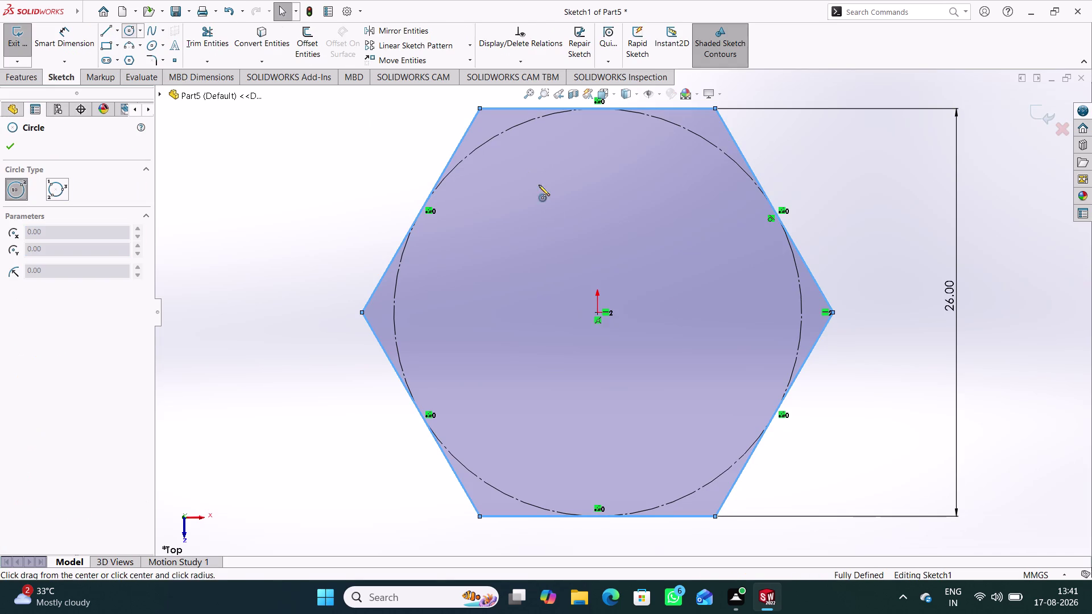
Draw an origin-centred circle, dimension it to 12 mm diameter, and exit Sketch1.
click(599, 315)
click(631, 353)
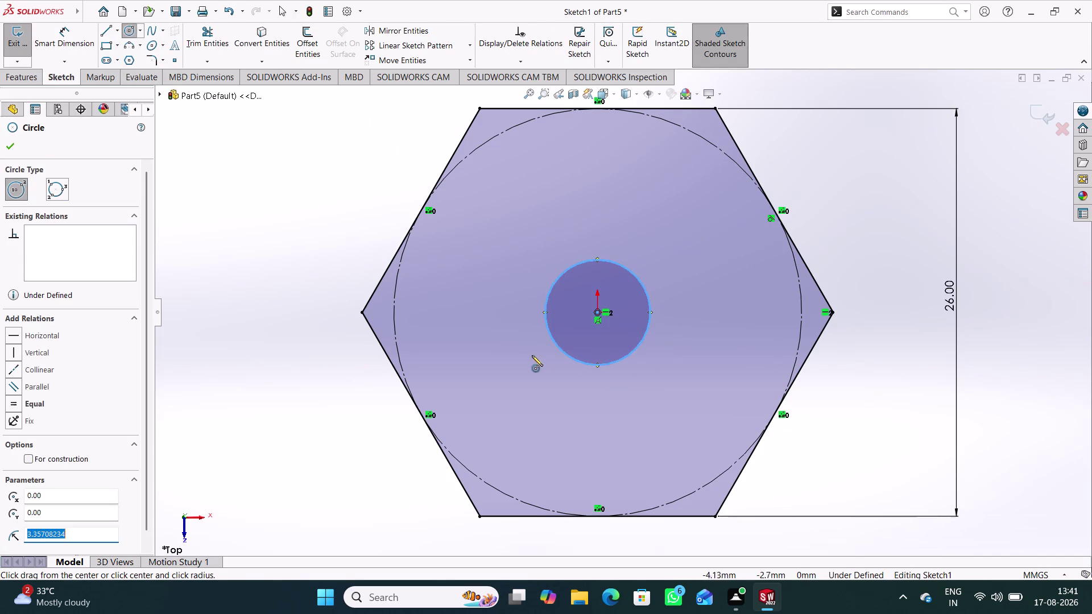
right_drag(530, 357, 526, 276)
click(642, 288)
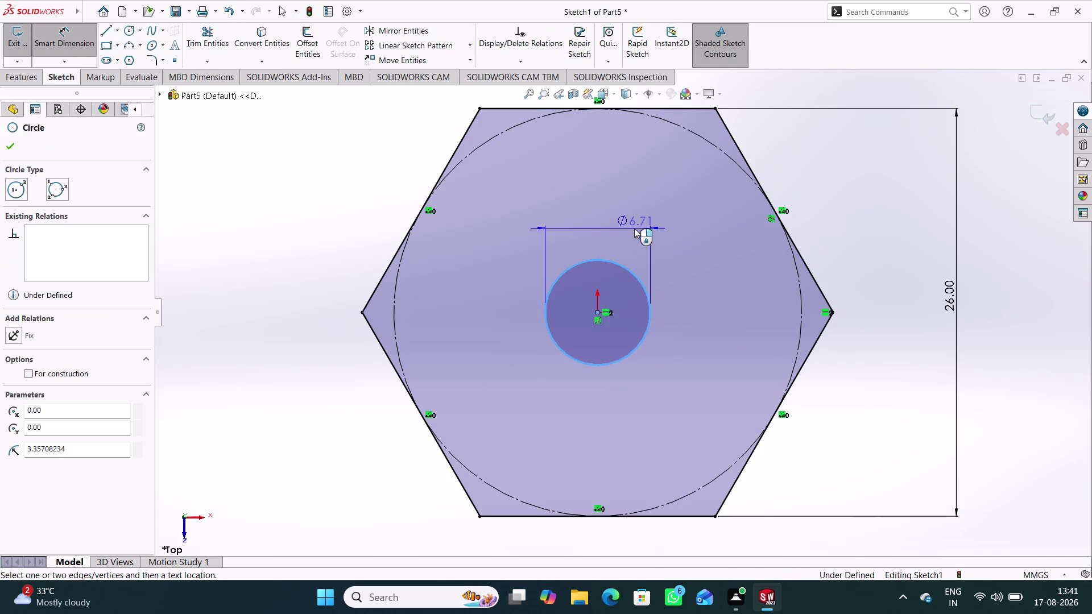
click(601, 217)
text(12)
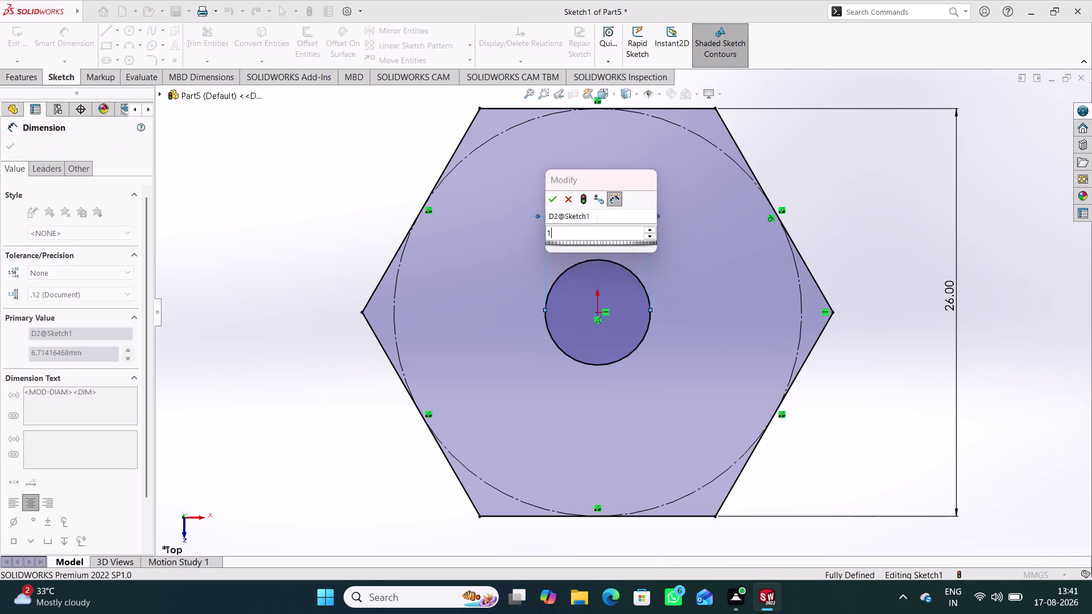
key(Return)
click(880, 200)
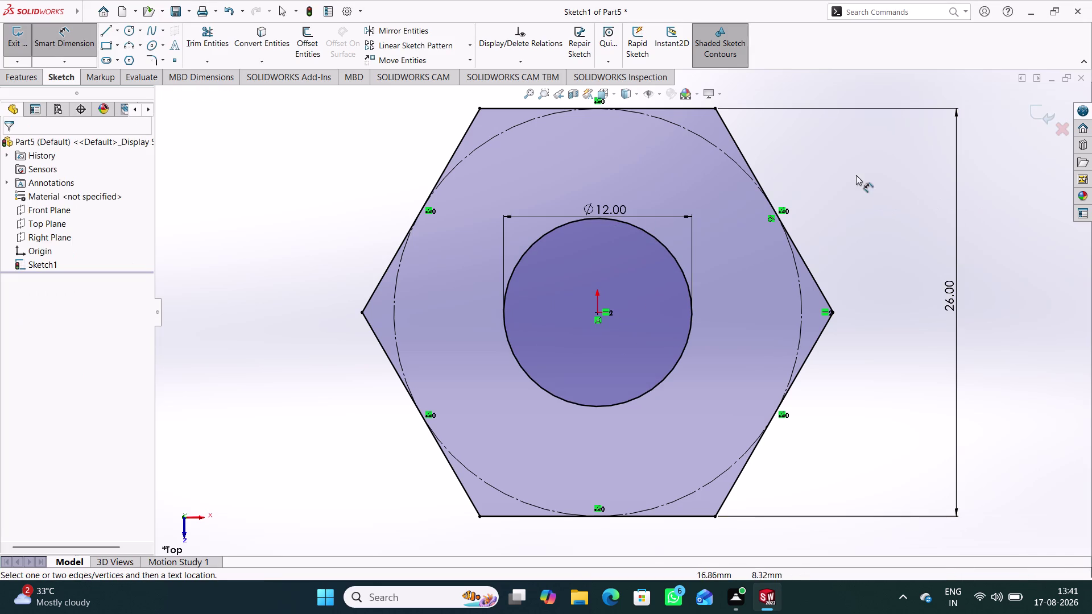
click(1035, 117)
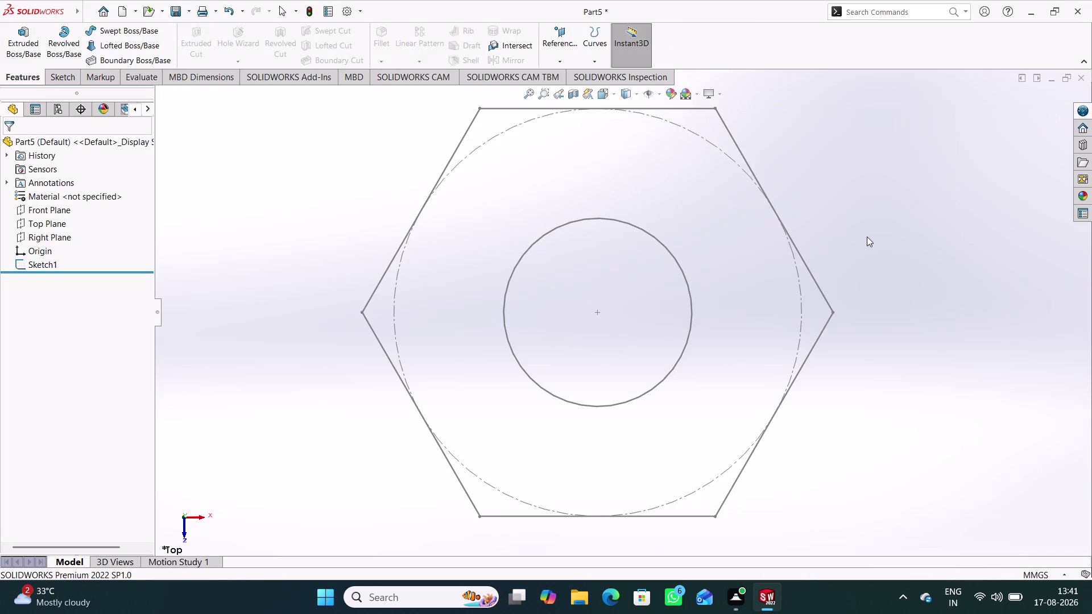
scroll(up, 3)
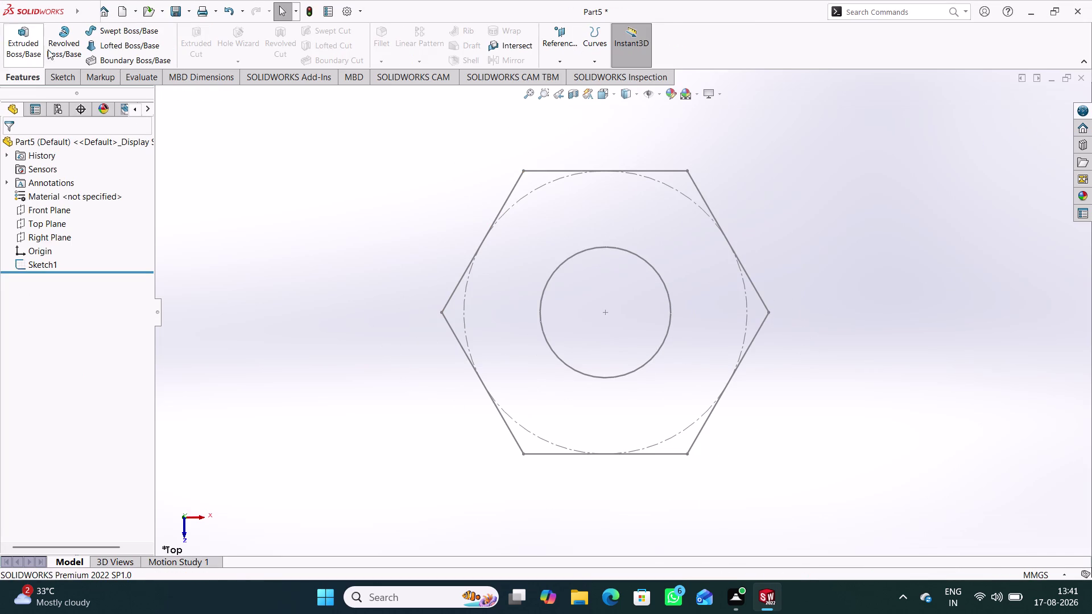
click(30, 48)
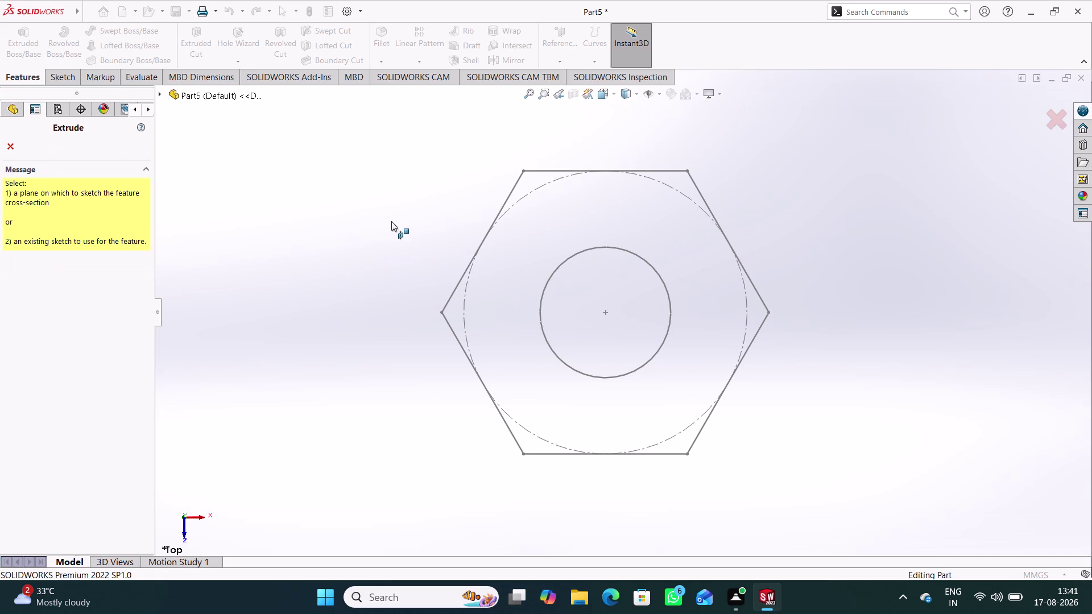
Extrude all of Sketch1 to 8 mm depth after clearing Selected Contours.
click(486, 233)
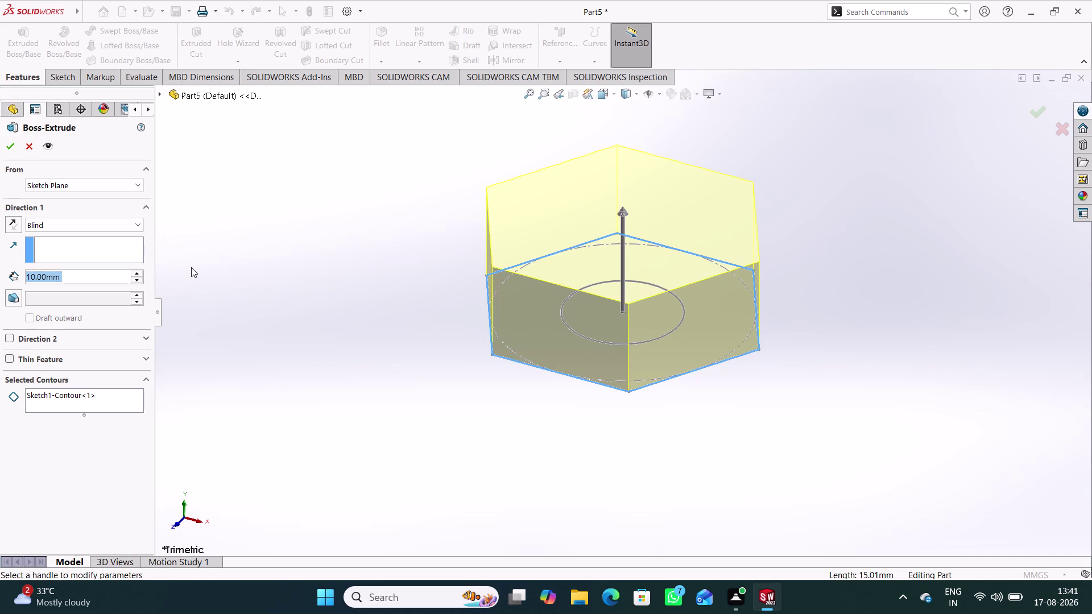
click(102, 401)
right_click(102, 400)
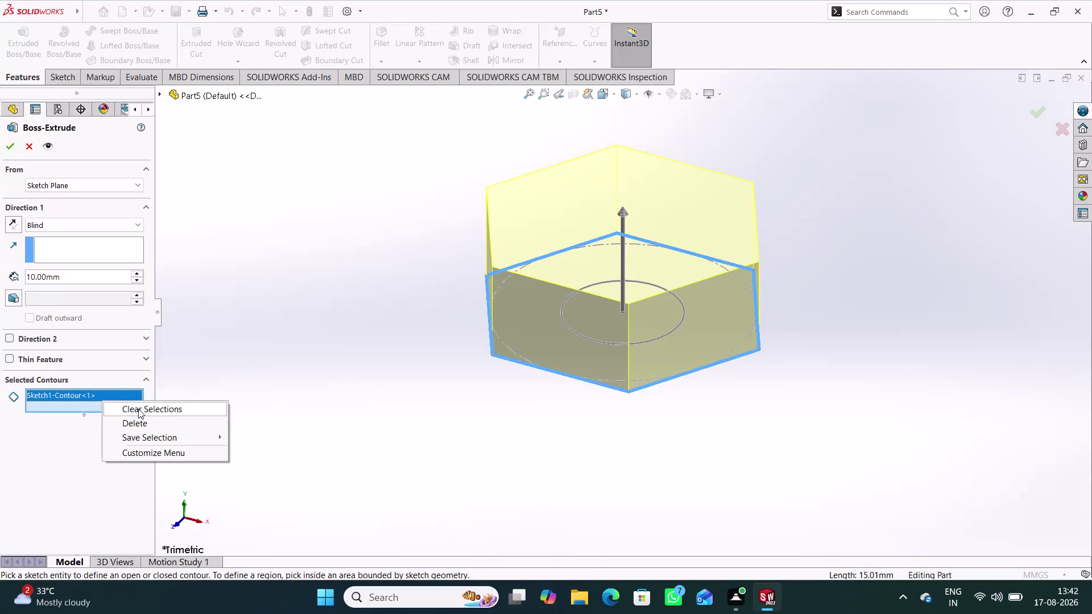
click(144, 412)
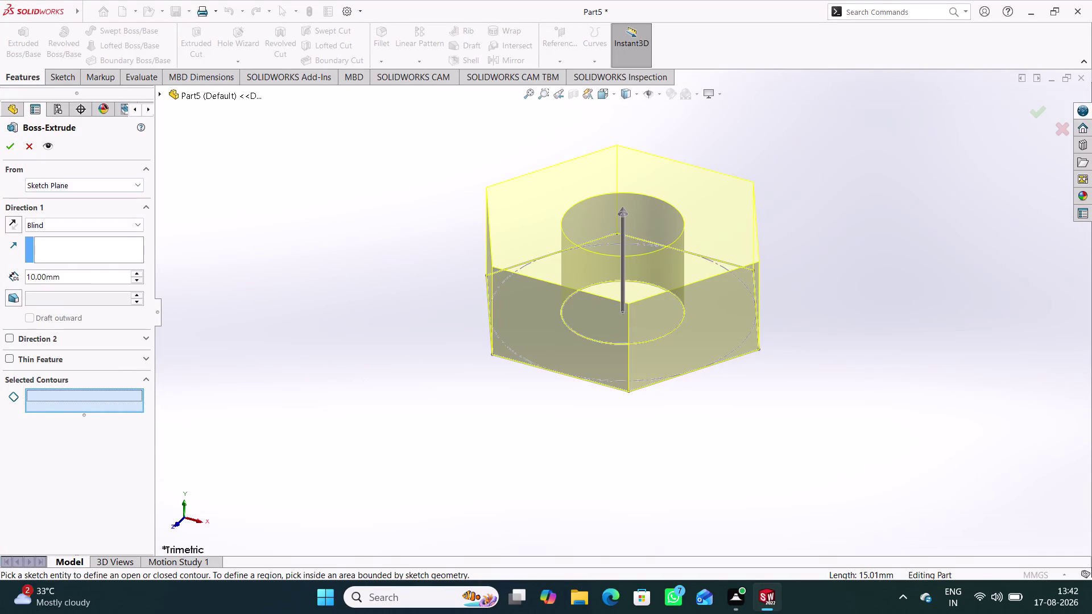
drag(89, 277, 17, 280)
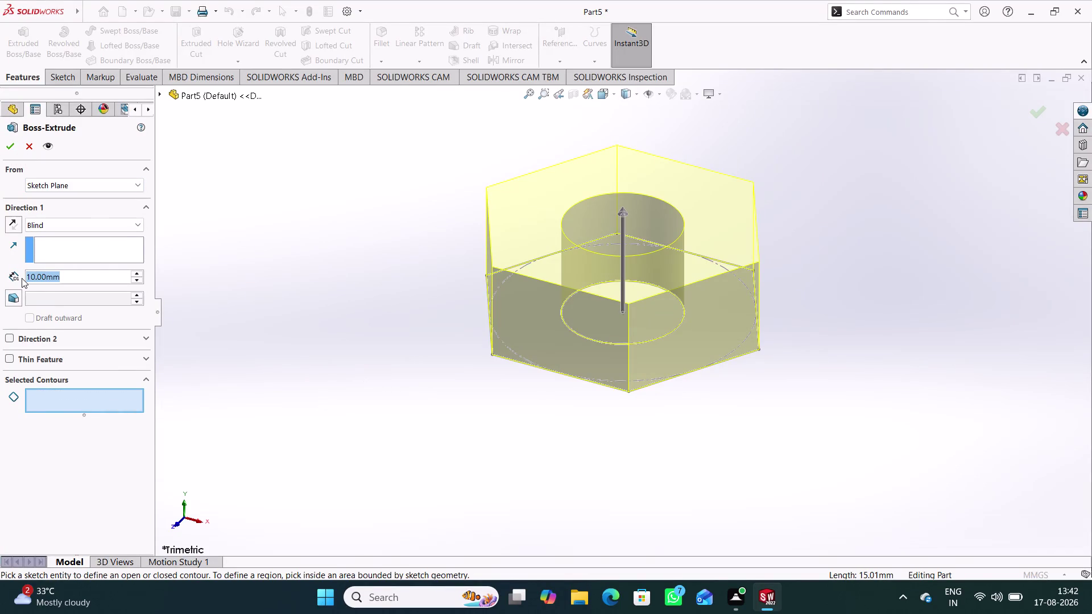
key(8)
key(Return)
key(Return)
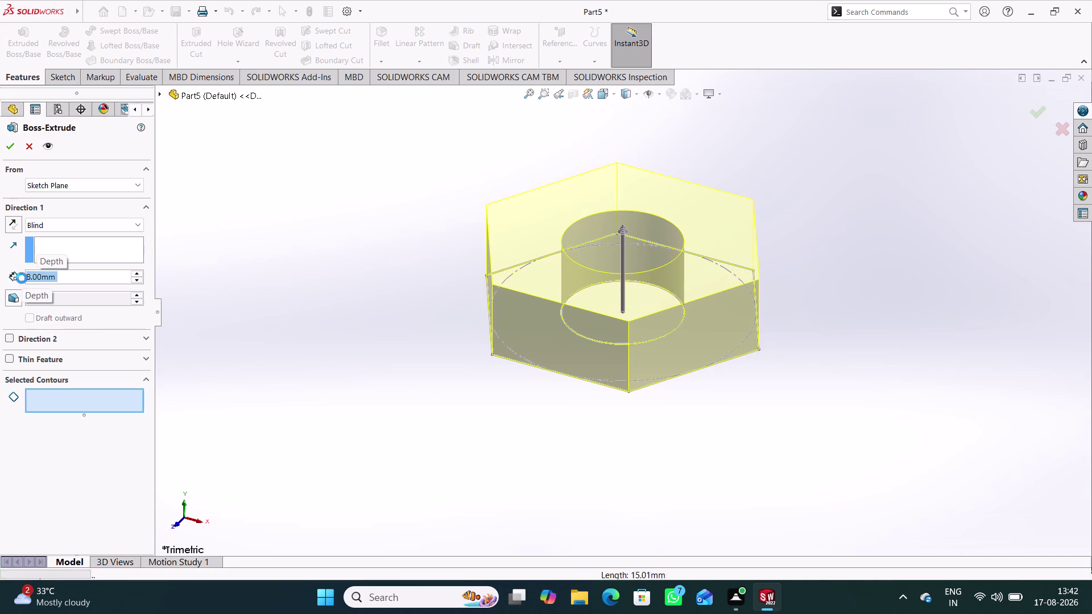
click(316, 376)
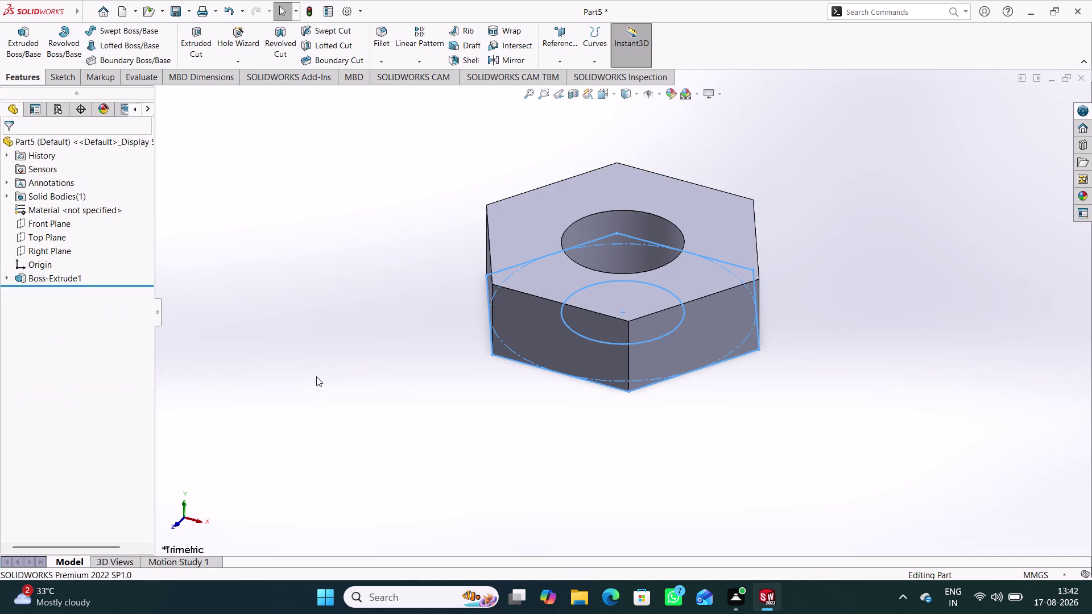
click(36, 221)
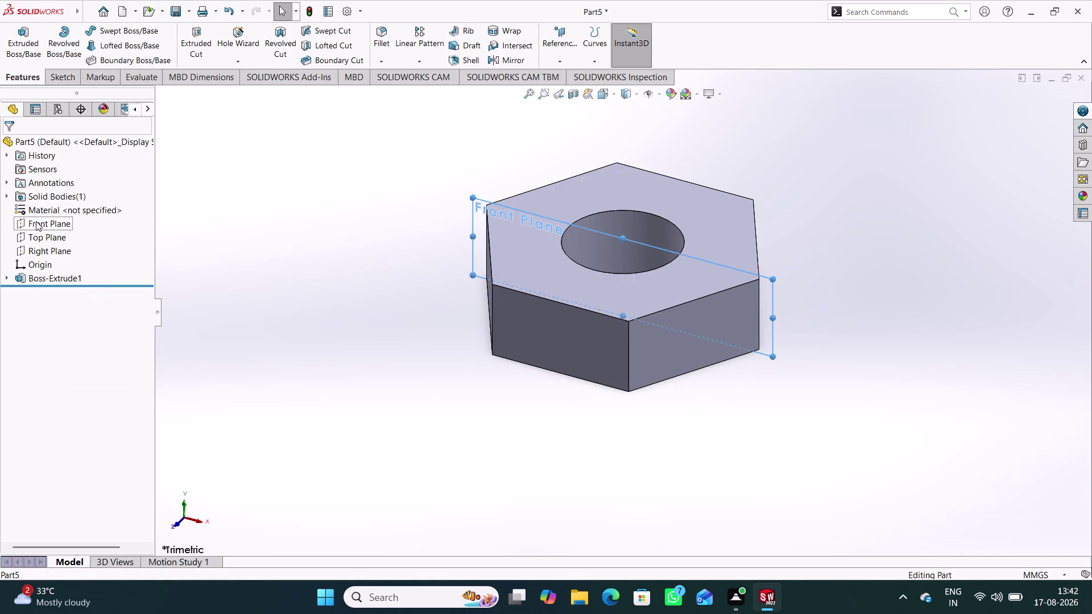
Start a face-on Front Plane sketch and draw the upper triangle beside the nut.
click(45, 209)
click(303, 384)
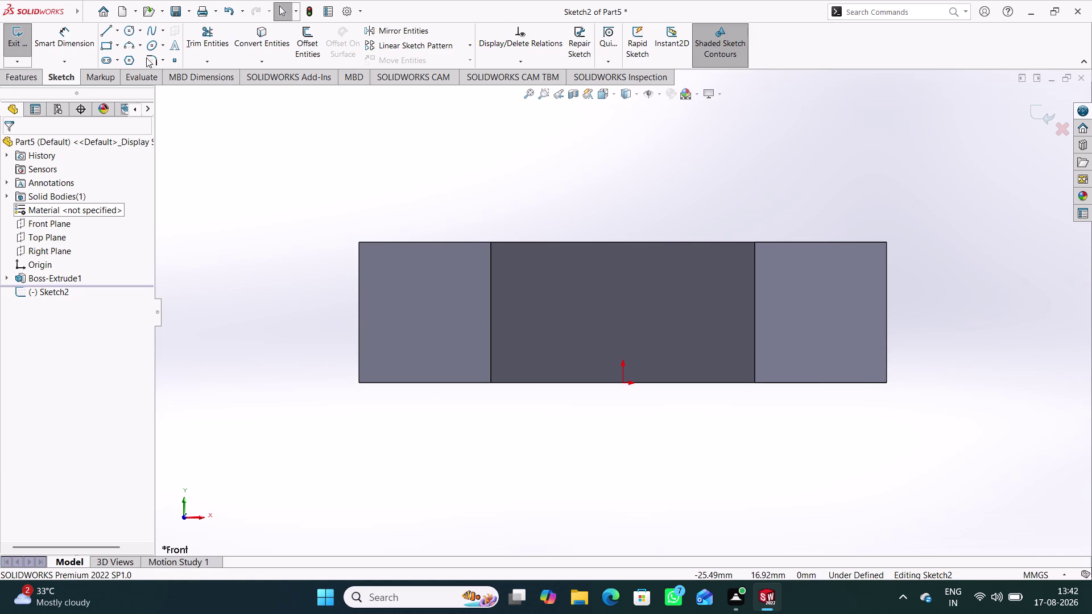
click(107, 29)
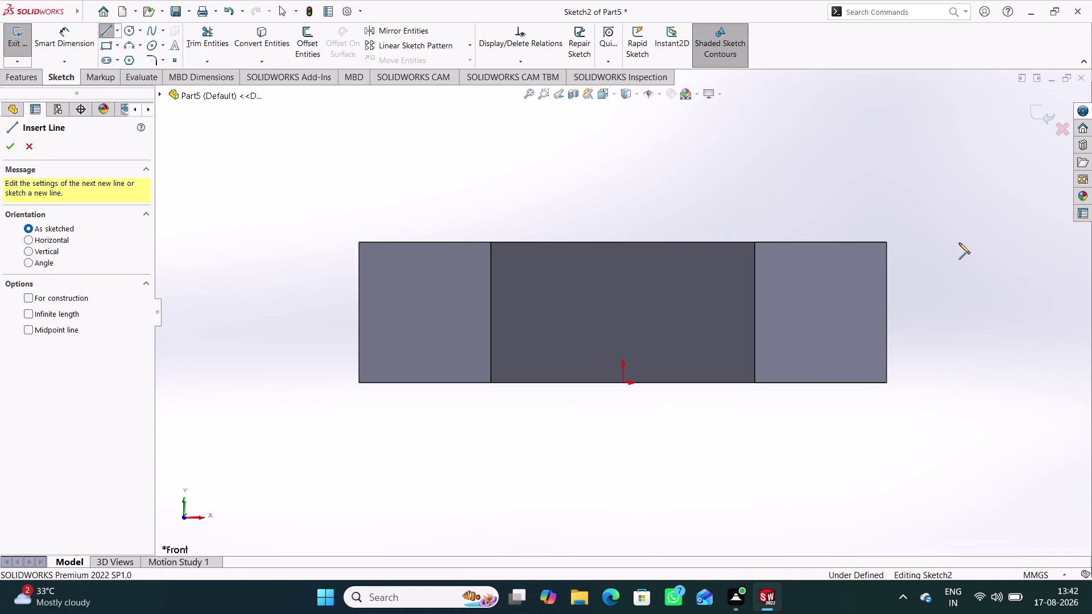
click(940, 243)
click(990, 243)
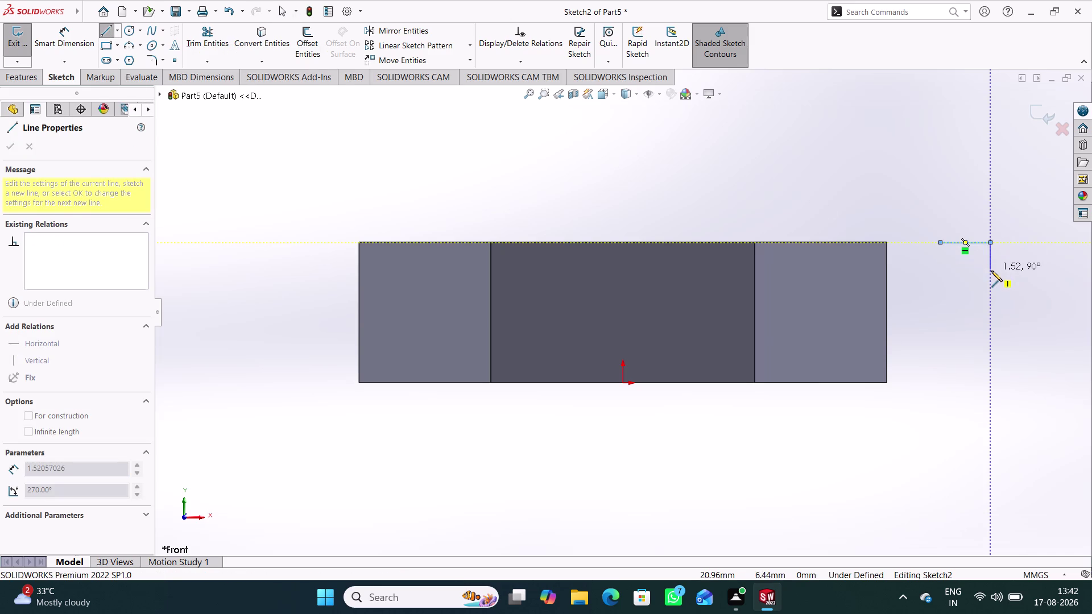
click(991, 275)
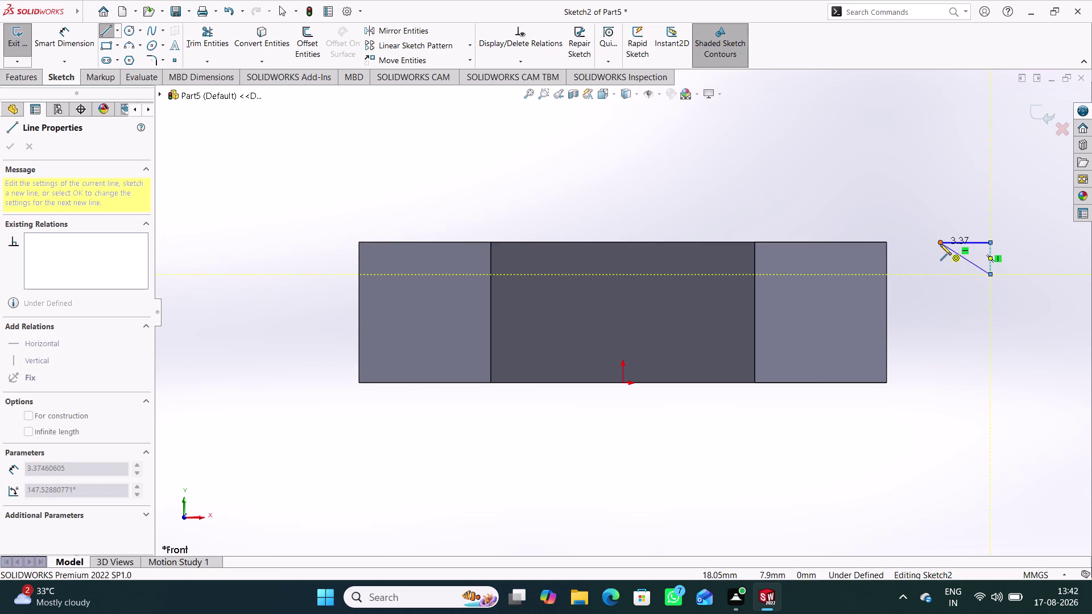
click(940, 244)
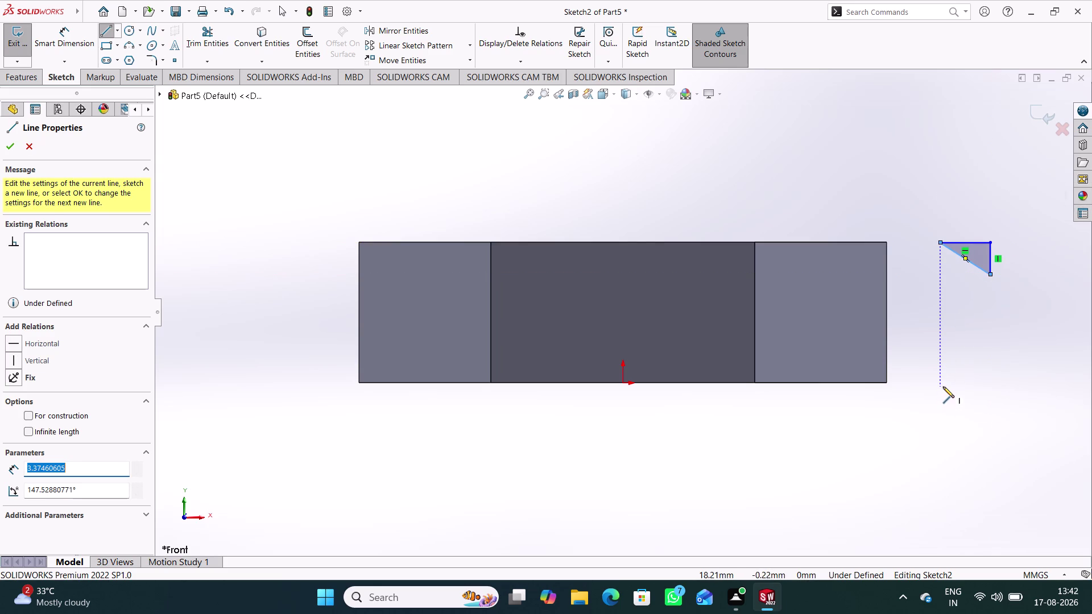
click(945, 383)
Draw the lower triangle and begin dimensioning its height.
click(998, 383)
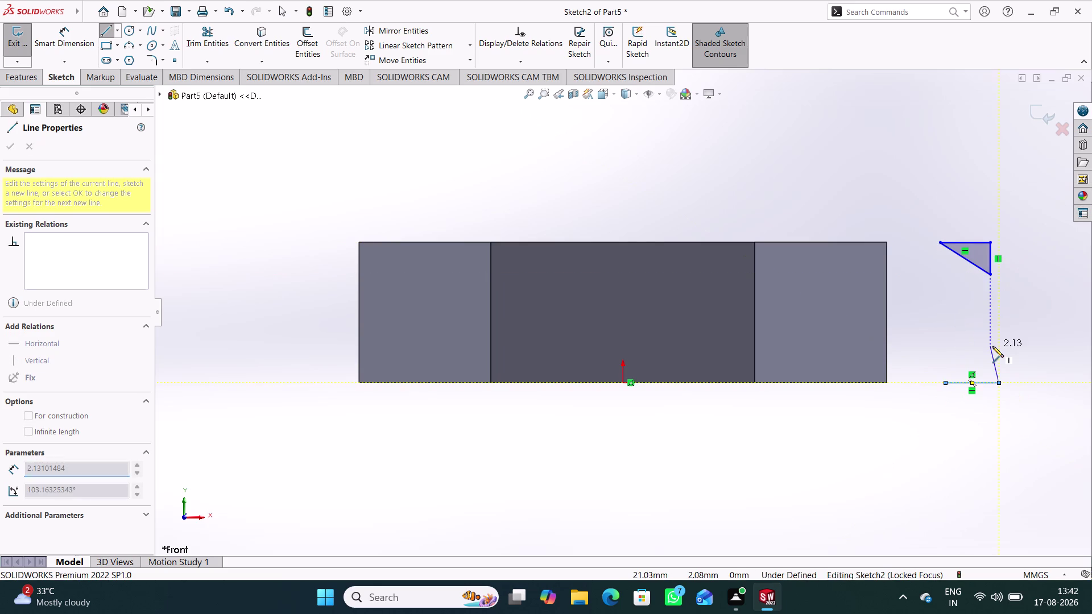
click(997, 345)
click(945, 382)
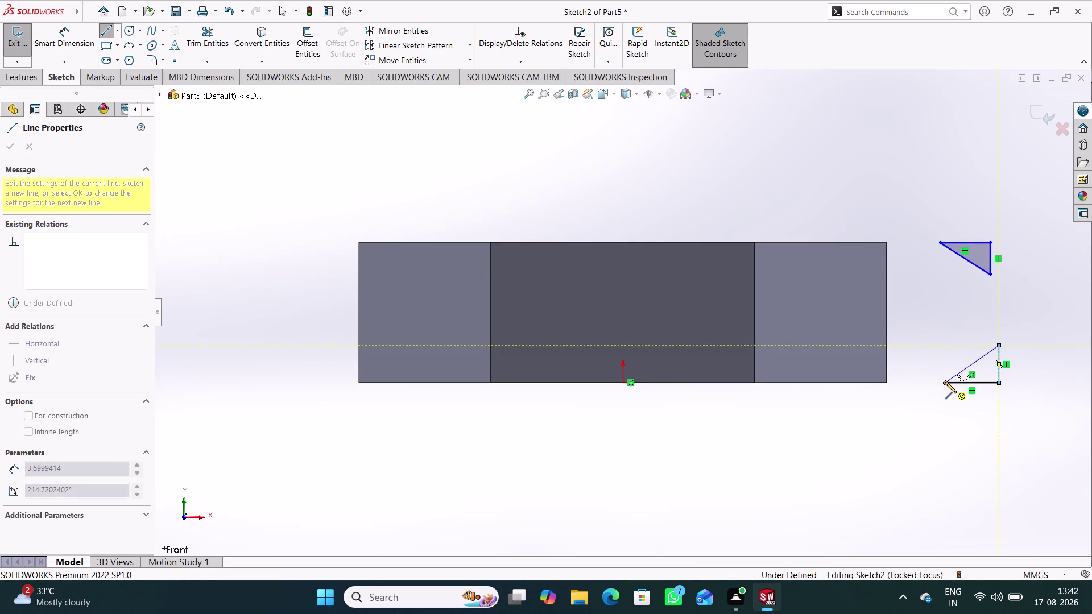
right_click(932, 317)
click(955, 327)
click(944, 327)
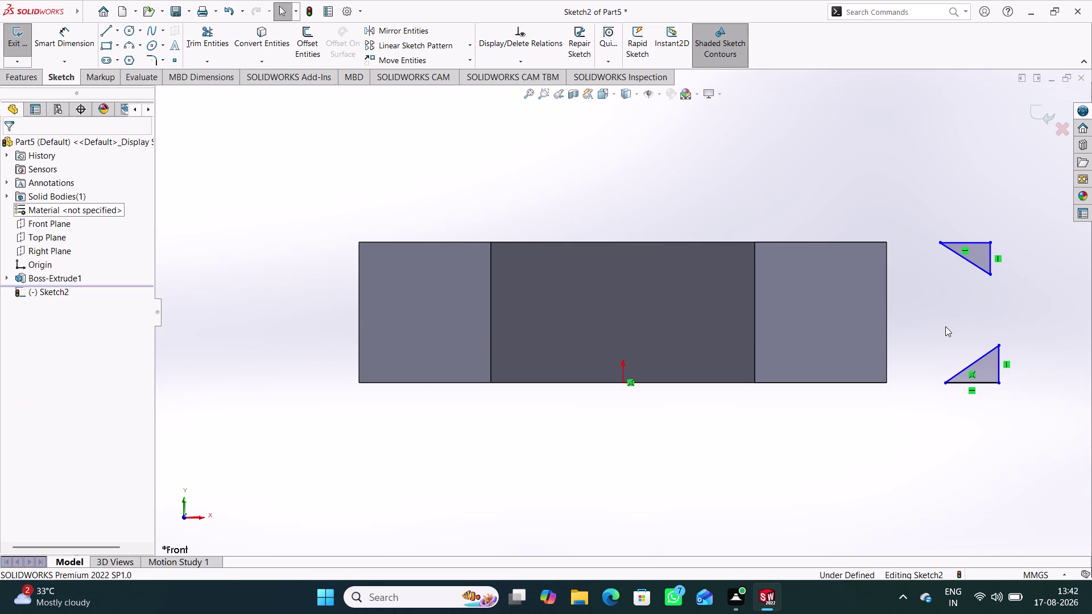
right_drag(982, 437, 981, 320)
drag(999, 369, 1005, 369)
click(1031, 360)
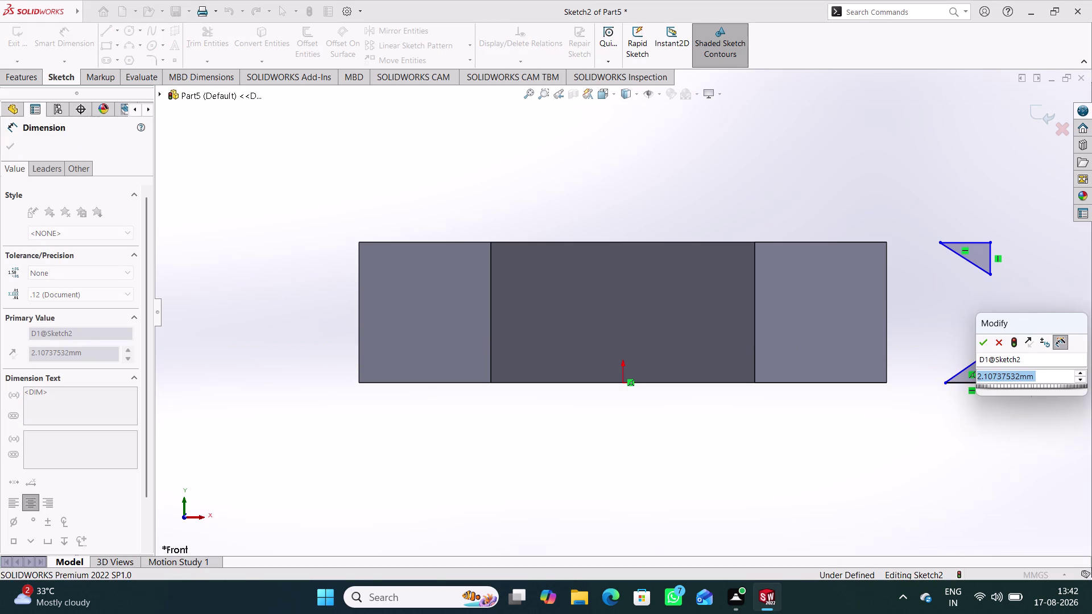
Set the vertical legs of both triangles to 1 mm.
key(1)
key(Return)
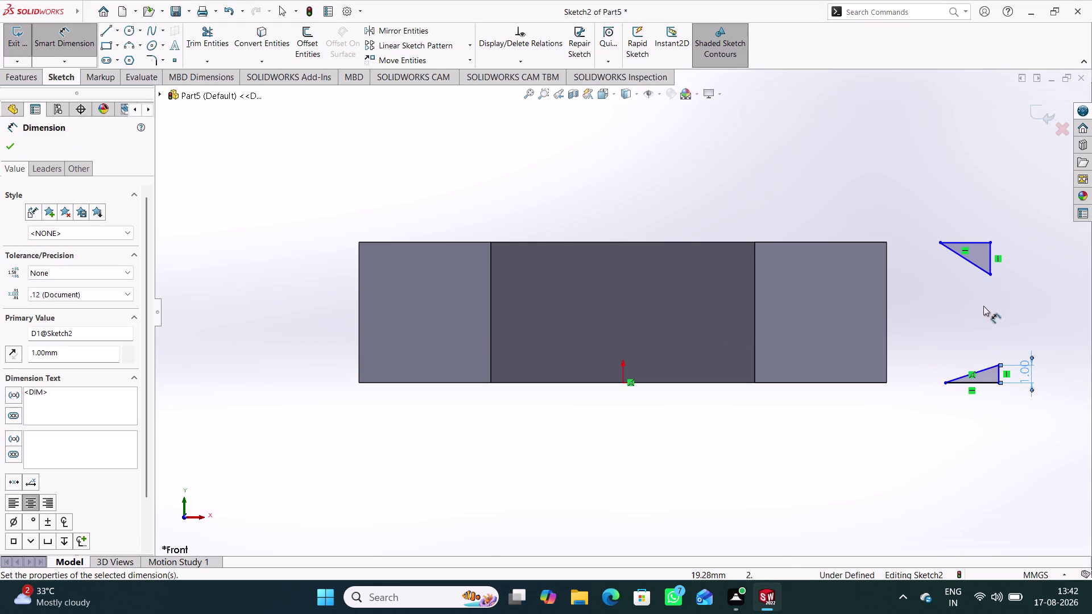
click(993, 263)
click(1021, 256)
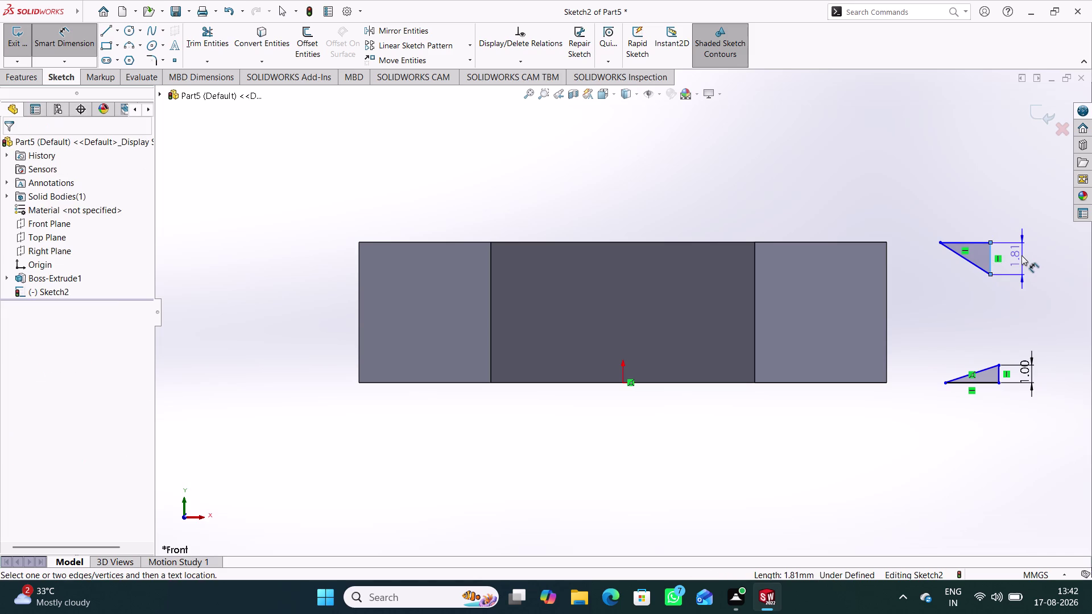
key(1)
key(Return)
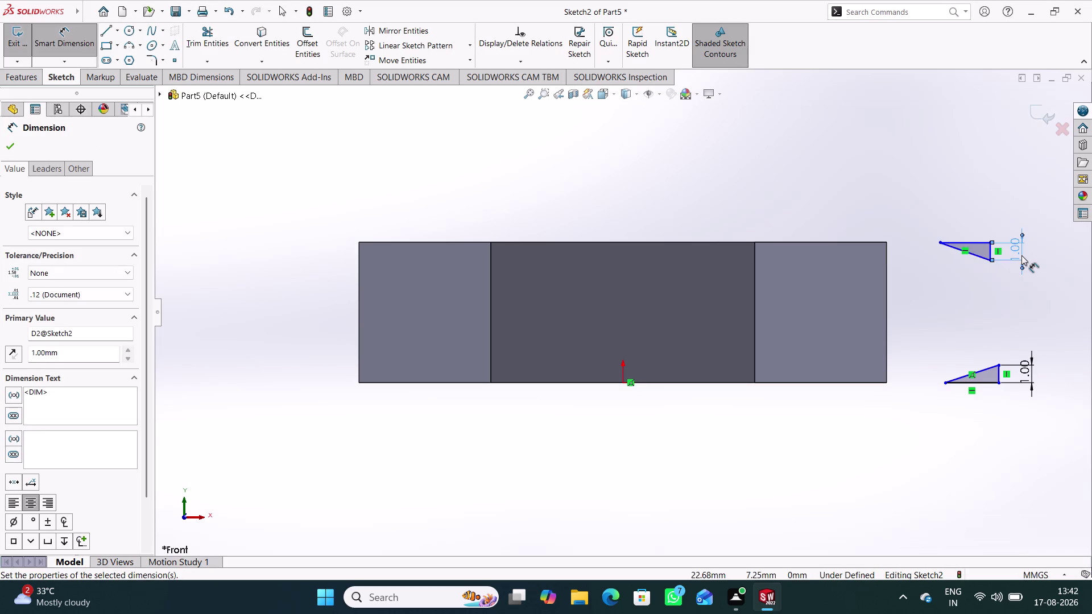
Set the horizontal legs of the upper and lower triangles to 1 mm.
click(983, 240)
click(968, 217)
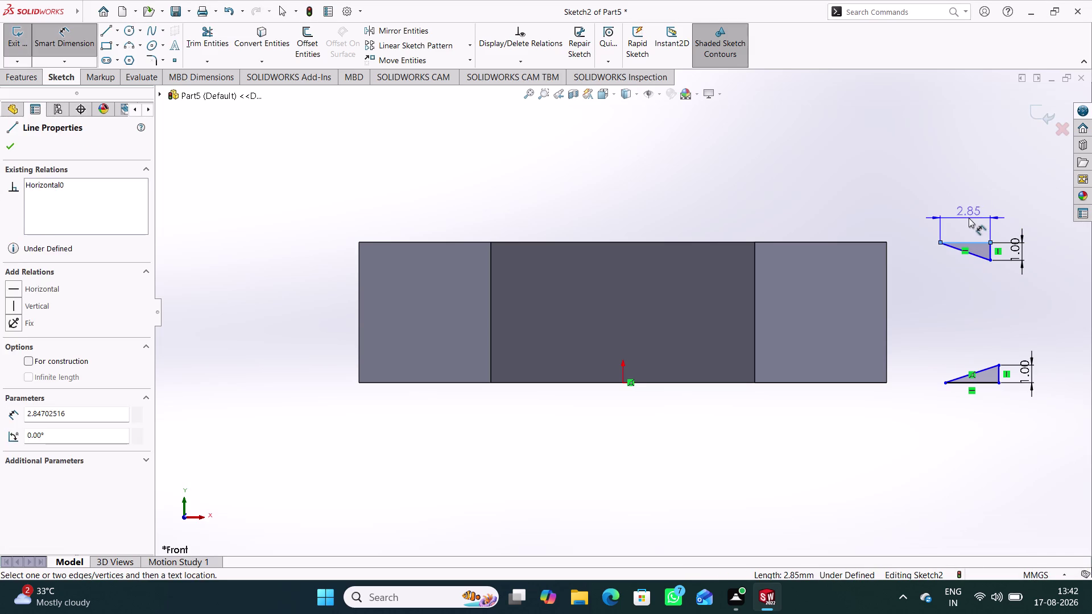
key(1)
key(Return)
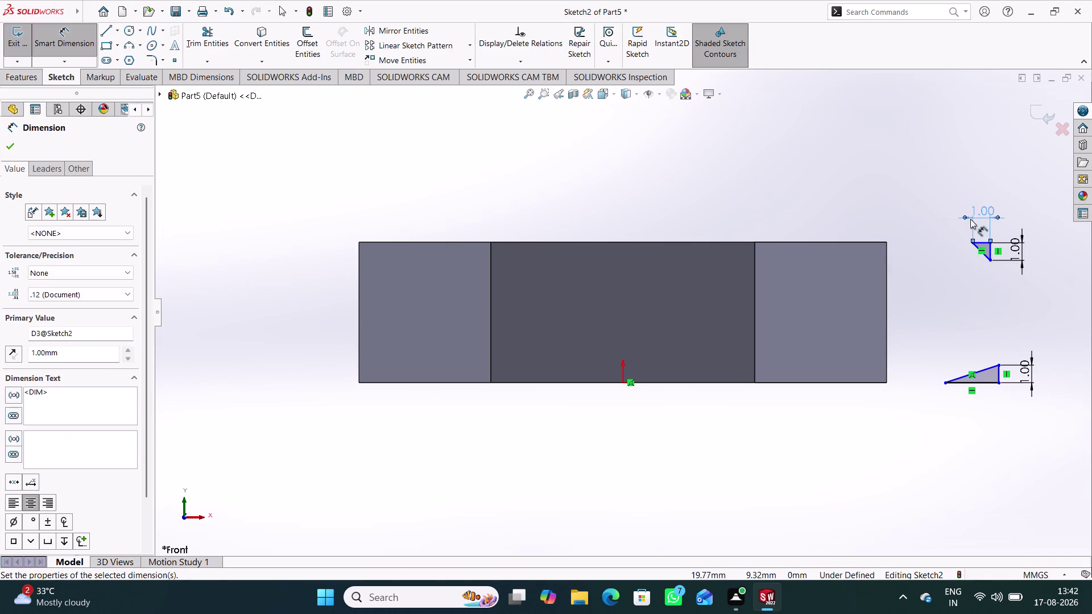
click(990, 383)
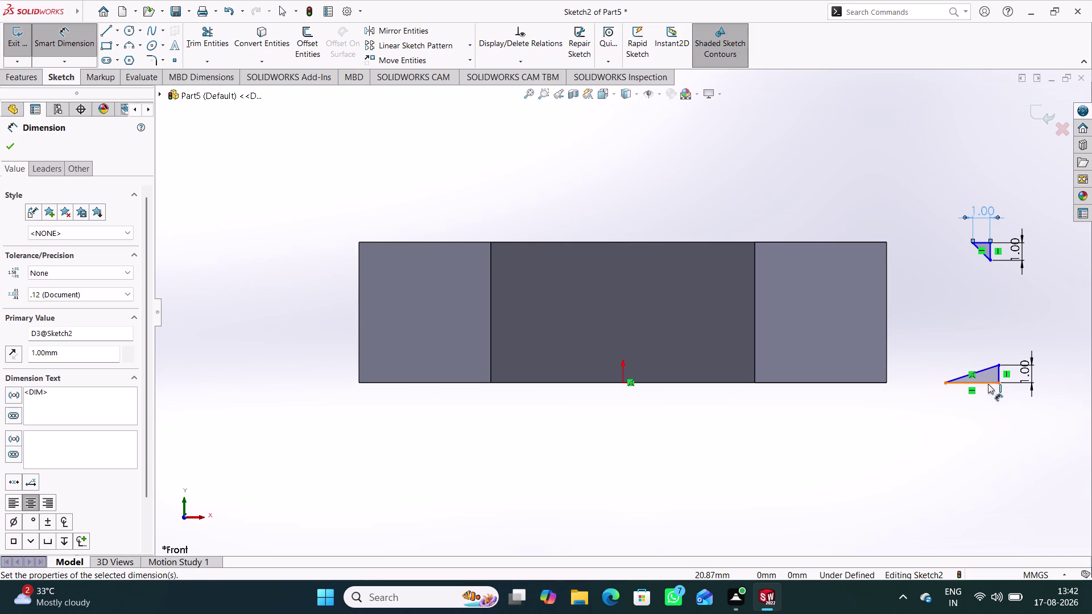
click(976, 406)
key(1)
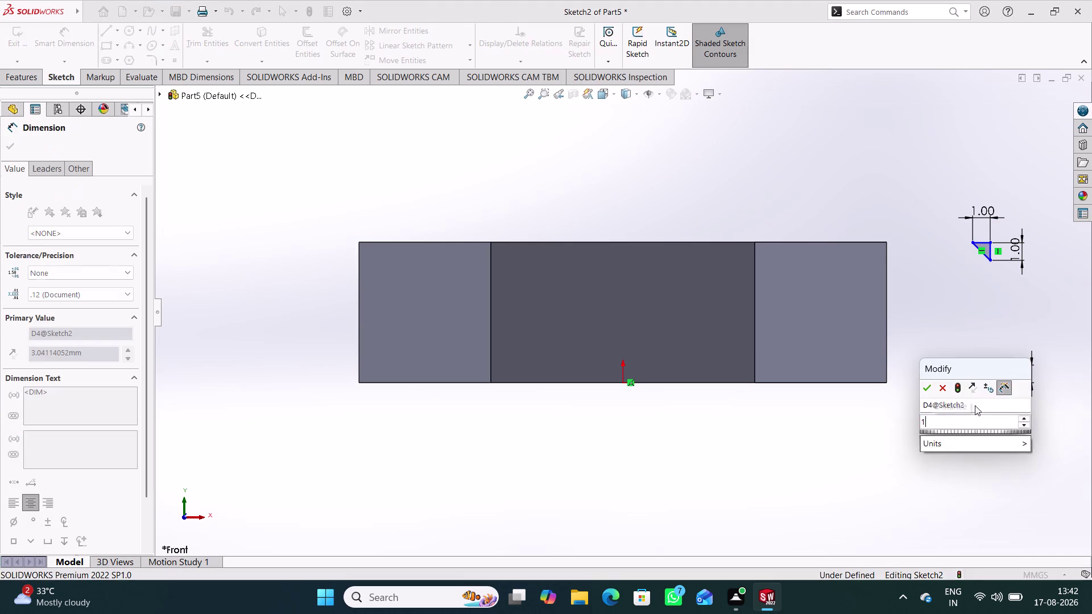
key(Return)
right_drag(954, 489, 931, 326)
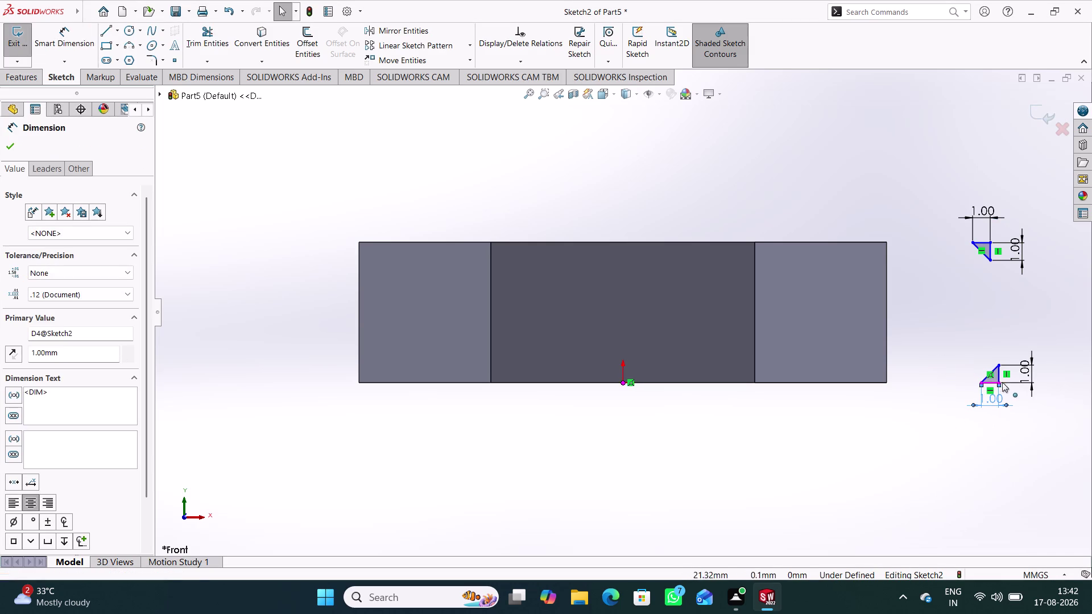
scroll(down, 3)
click(828, 355)
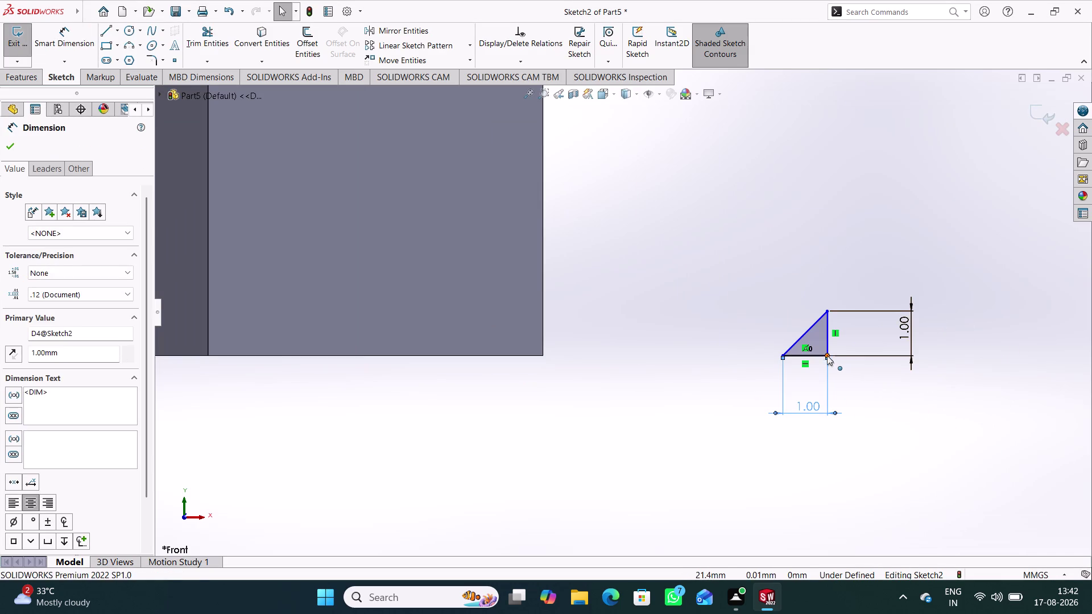
click(545, 356)
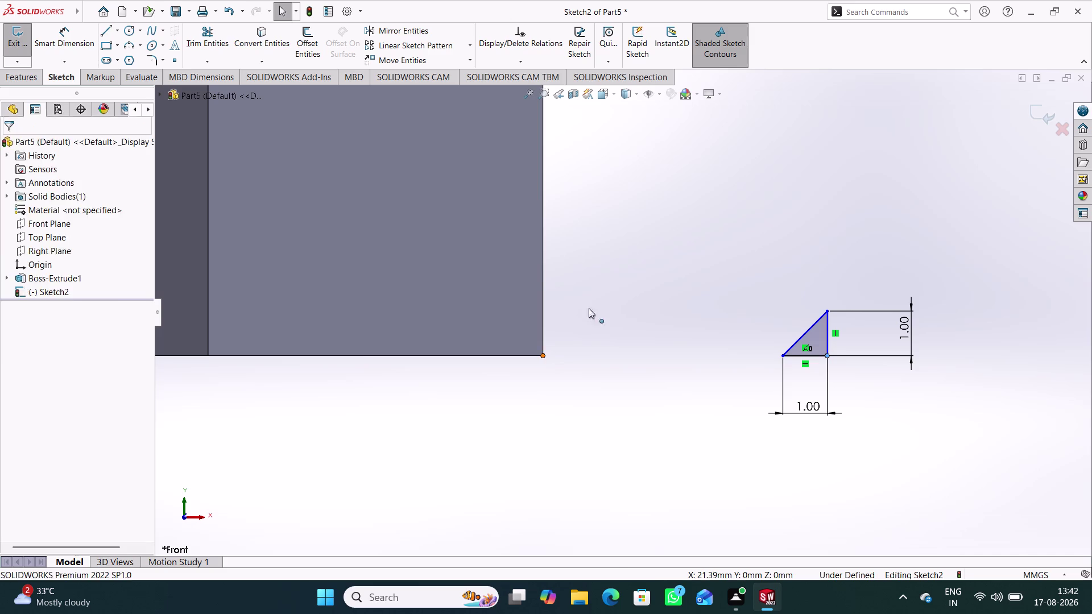
Make the lower triangle's corner coincident with the body's bottom-right corner.
click(607, 304)
scroll(up, 3)
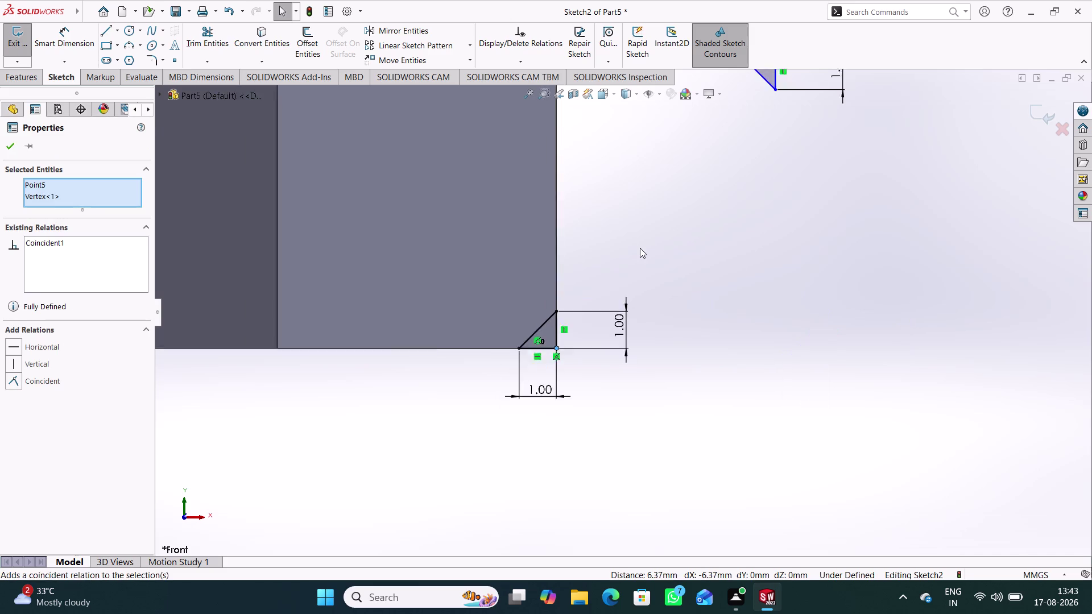
scroll(up, 3)
scroll(down, 3)
click(739, 134)
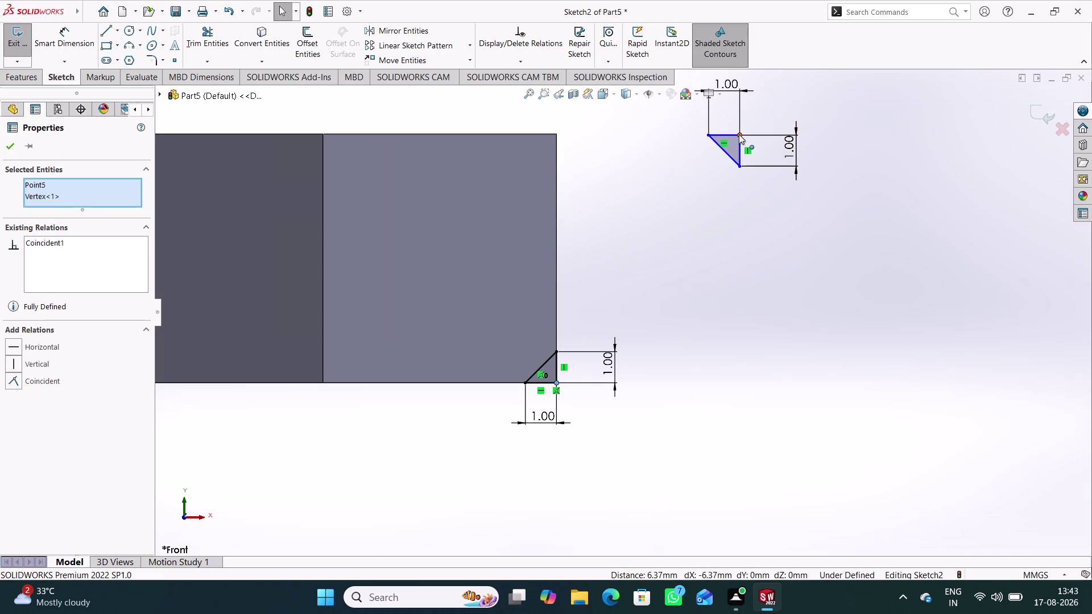
click(556, 136)
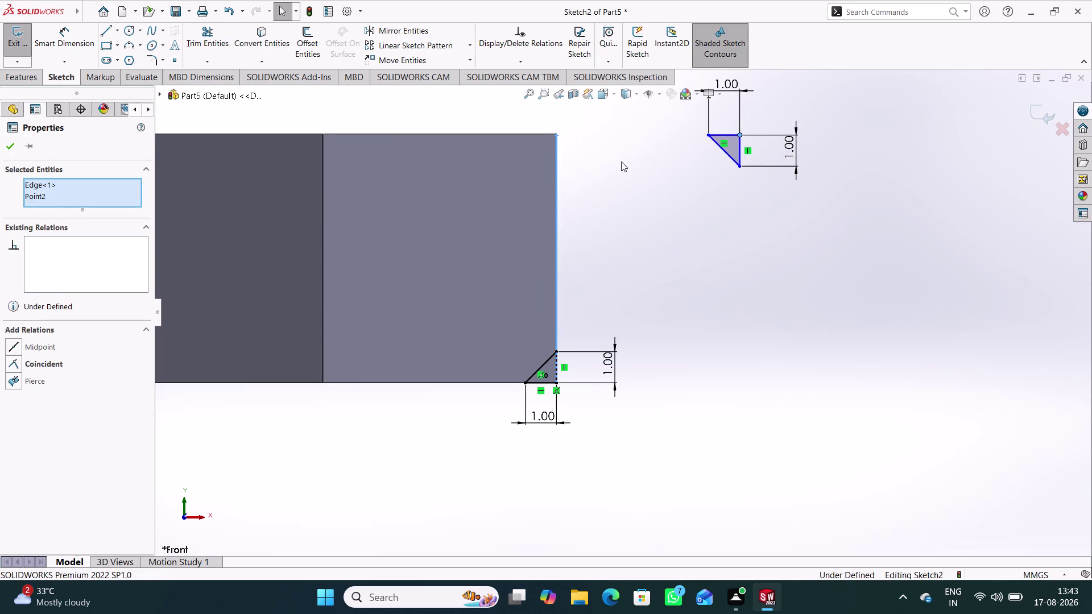
click(622, 178)
click(738, 135)
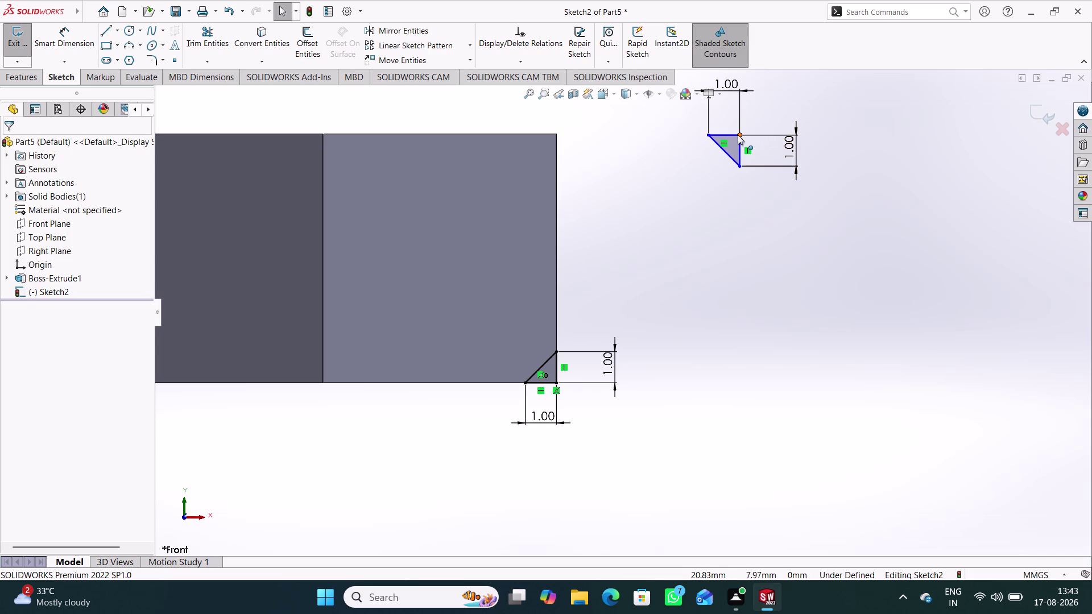
click(554, 133)
click(603, 162)
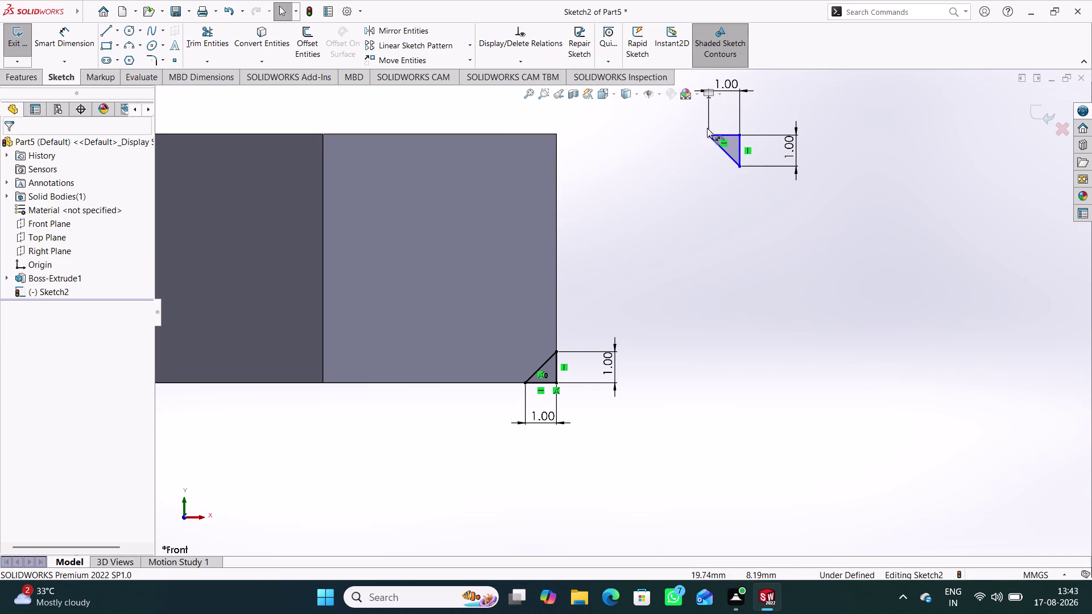
Make the upper triangle's corner coincident with the body's top-right corner and close the sketch.
click(740, 134)
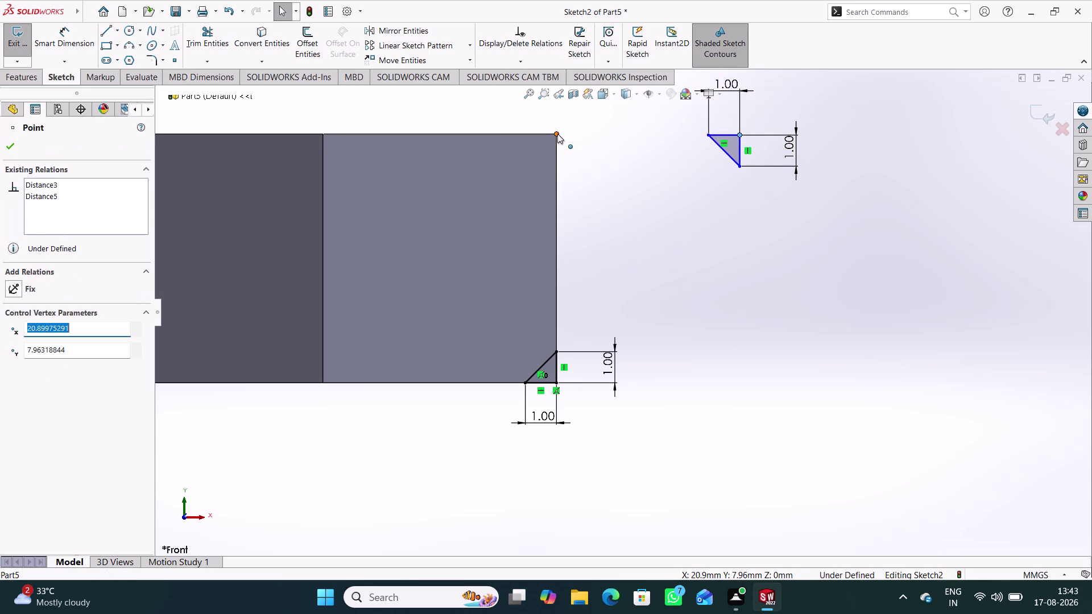
click(557, 134)
right_click(605, 167)
click(648, 137)
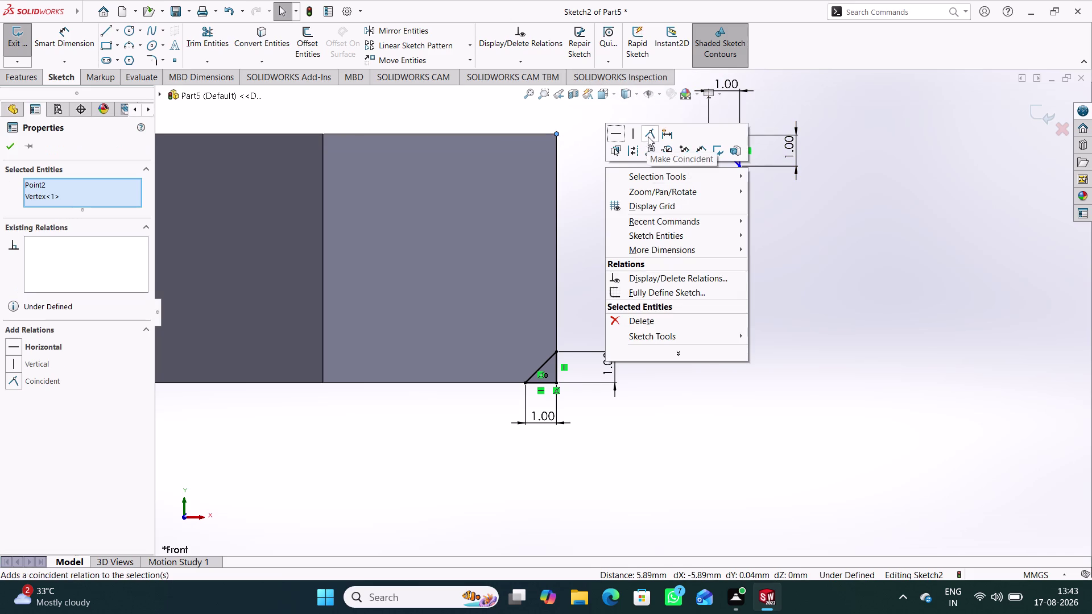
click(668, 200)
scroll(up, 3)
scroll(up, 3)
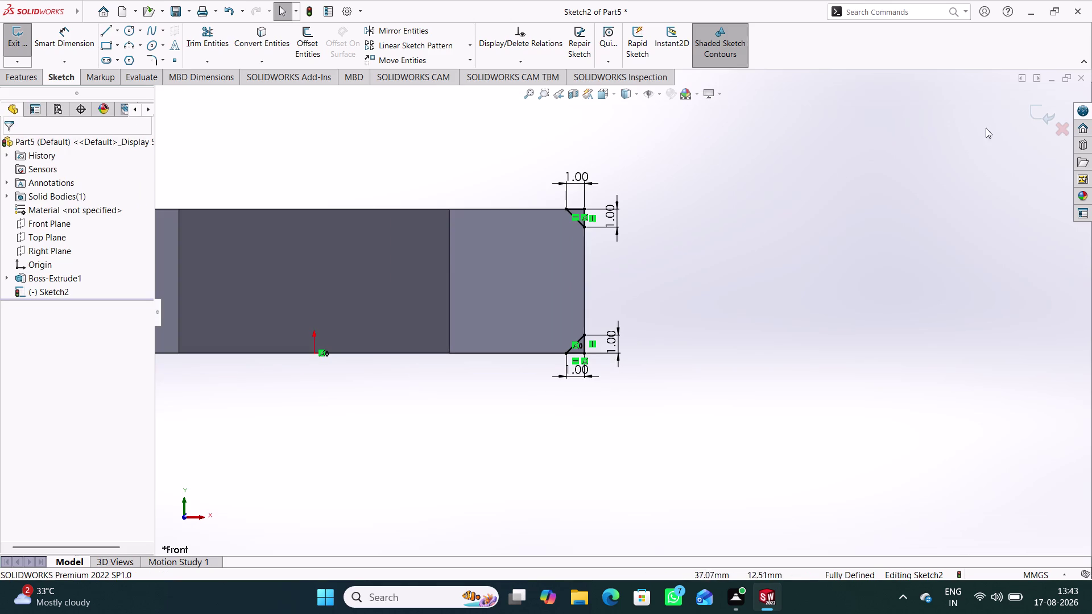
click(1037, 114)
Show the temporary axis through the nut's bore in a 3D view.
middle_drag(733, 192, 748, 226)
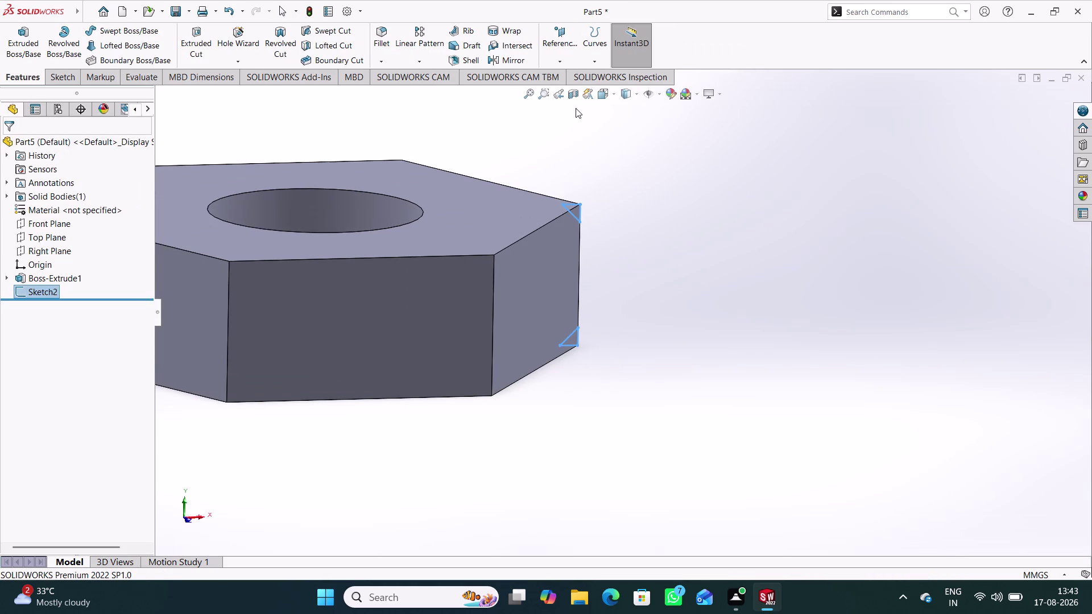
click(655, 99)
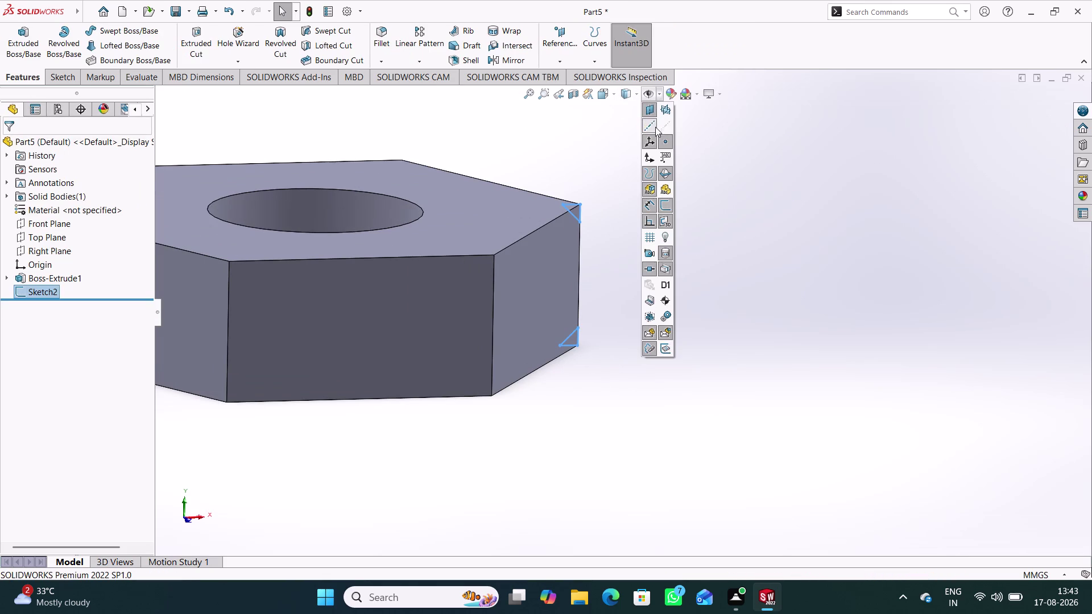
click(662, 127)
click(743, 205)
scroll(up, 3)
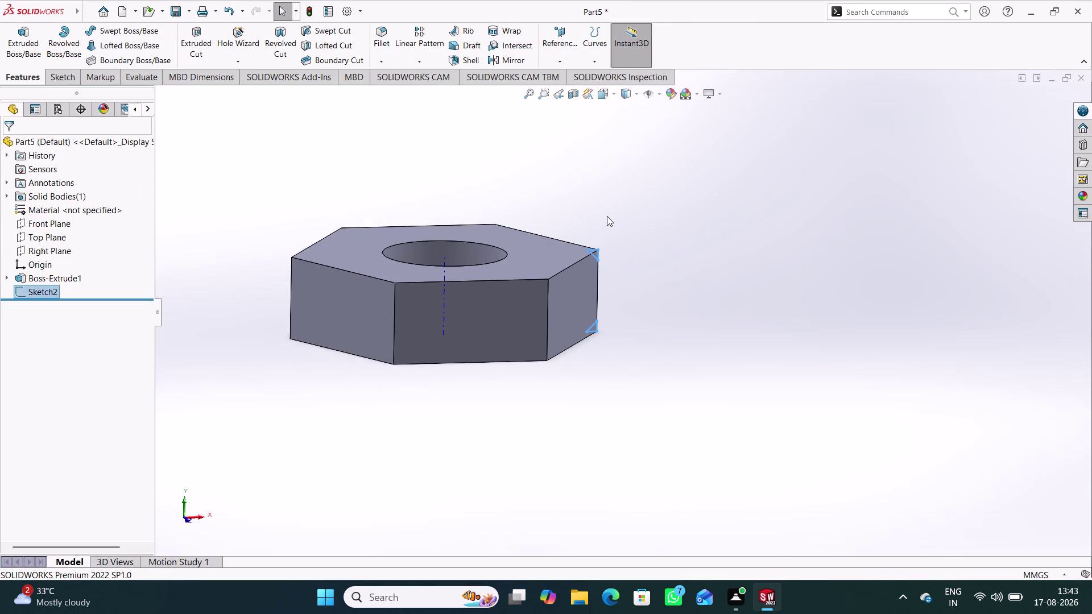
scroll(down, 3)
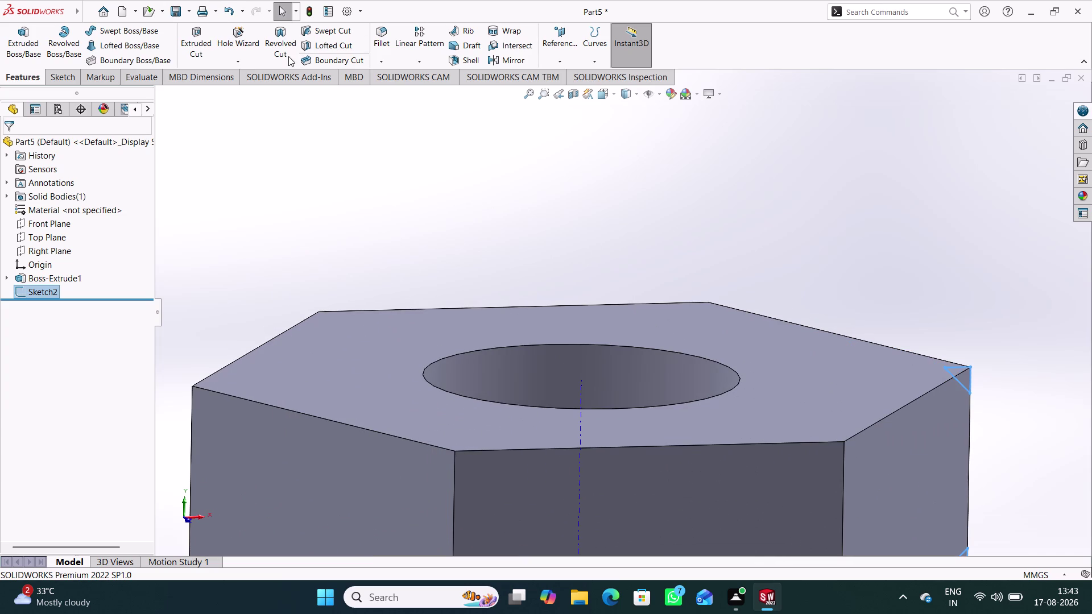
Revolve-cut Sketch2's 1 mm triangles around the bore axis as Cut-Revolve1.
click(286, 55)
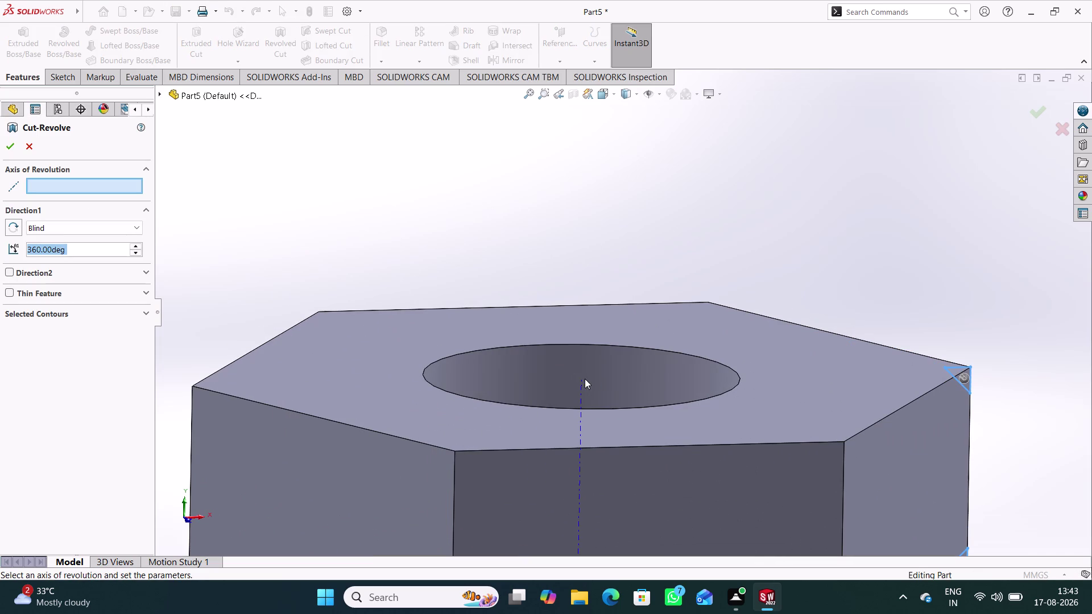
click(578, 377)
scroll(up, 3)
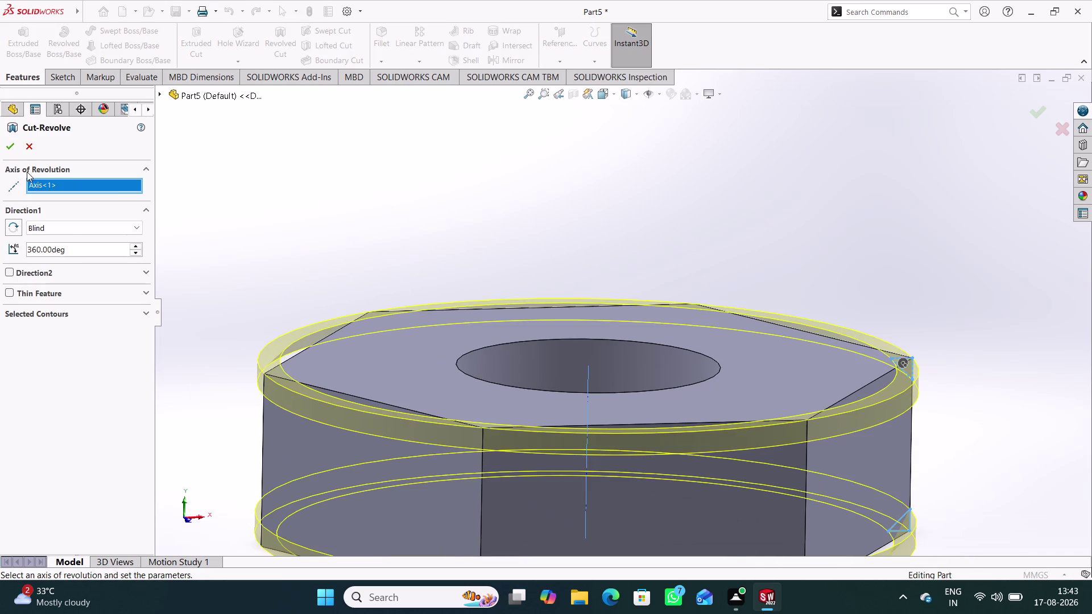
click(14, 144)
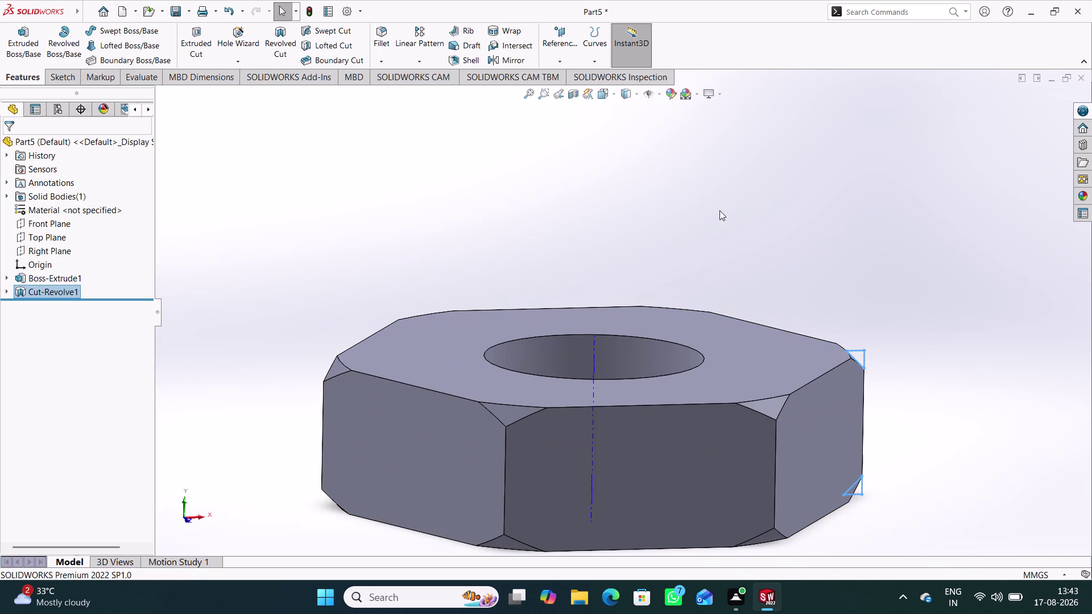
Hide the temporary axes and orbit to inspect the nut's chamfered top and sides.
click(658, 95)
click(665, 128)
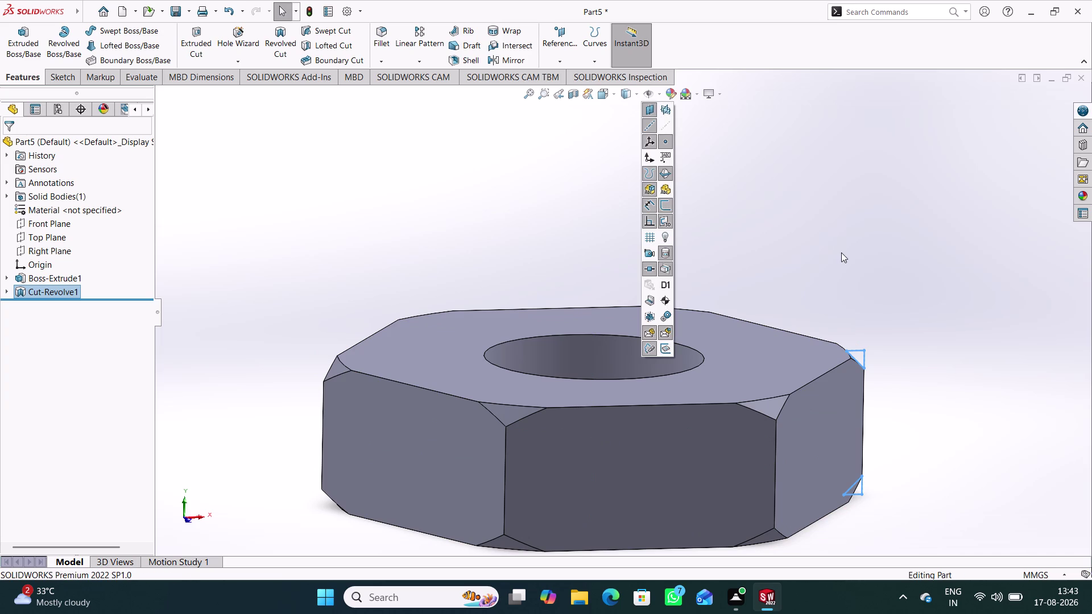
click(816, 207)
middle_drag(648, 372, 643, 416)
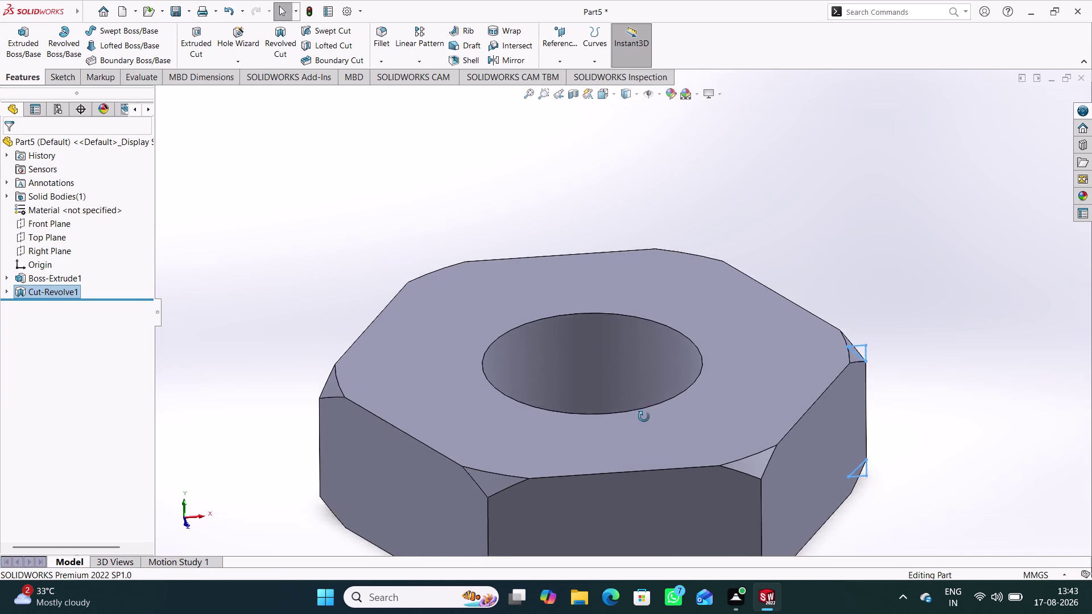
middle_drag(644, 417, 658, 335)
Reopen Sketch2 under Cut-Revolve1 for editing.
double_click(860, 380)
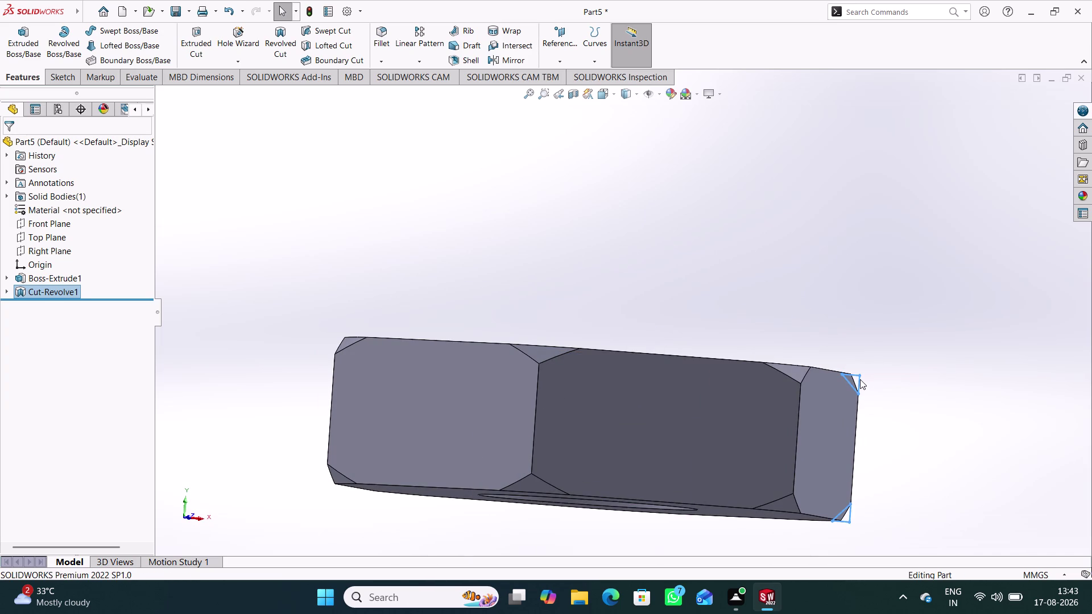
click(896, 372)
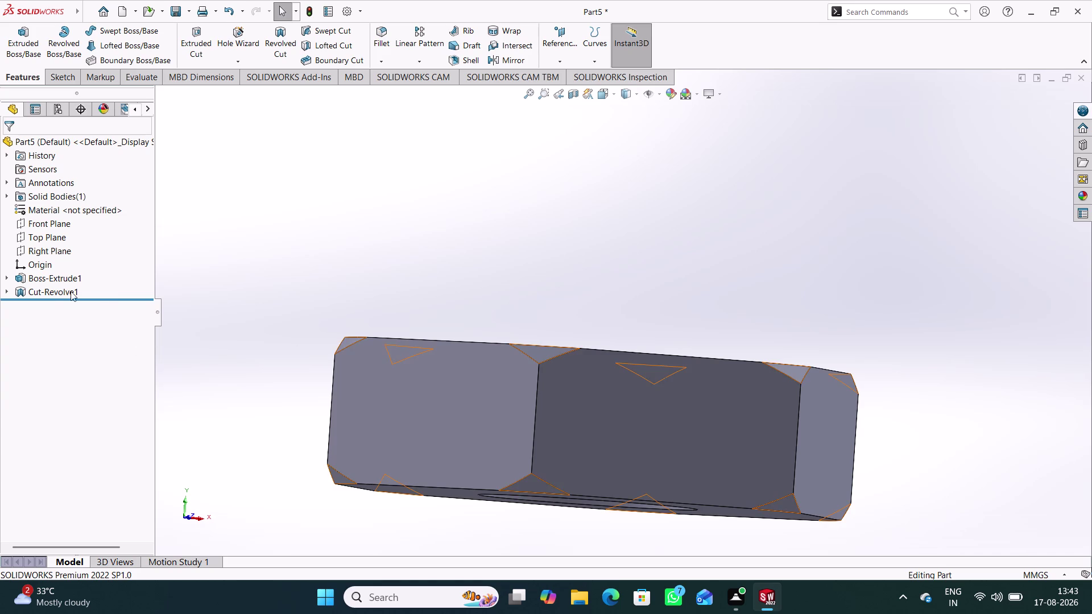
click(61, 293)
click(90, 259)
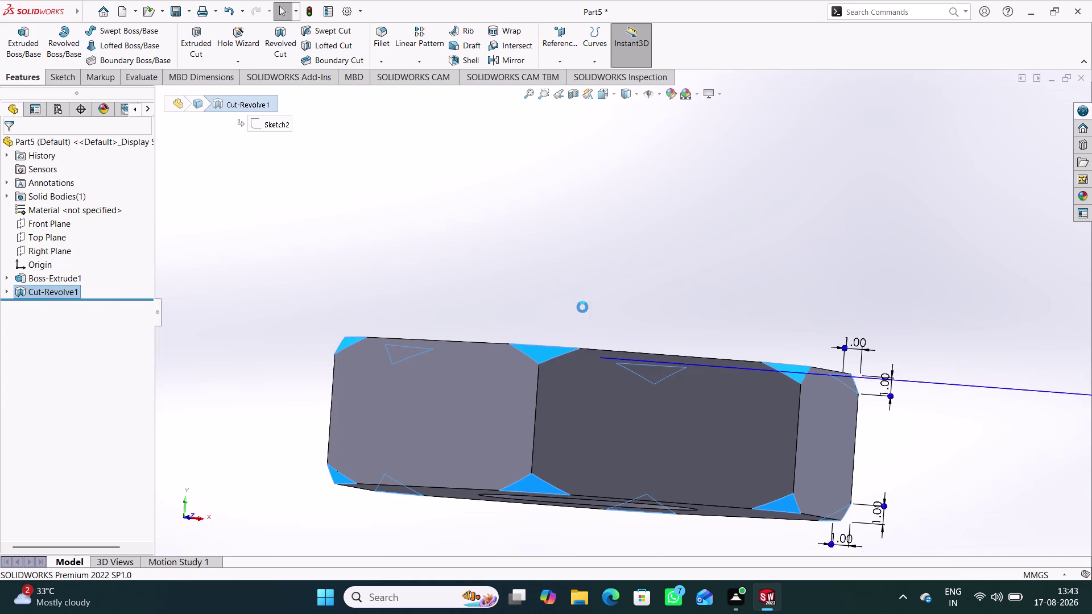
scroll(down, 3)
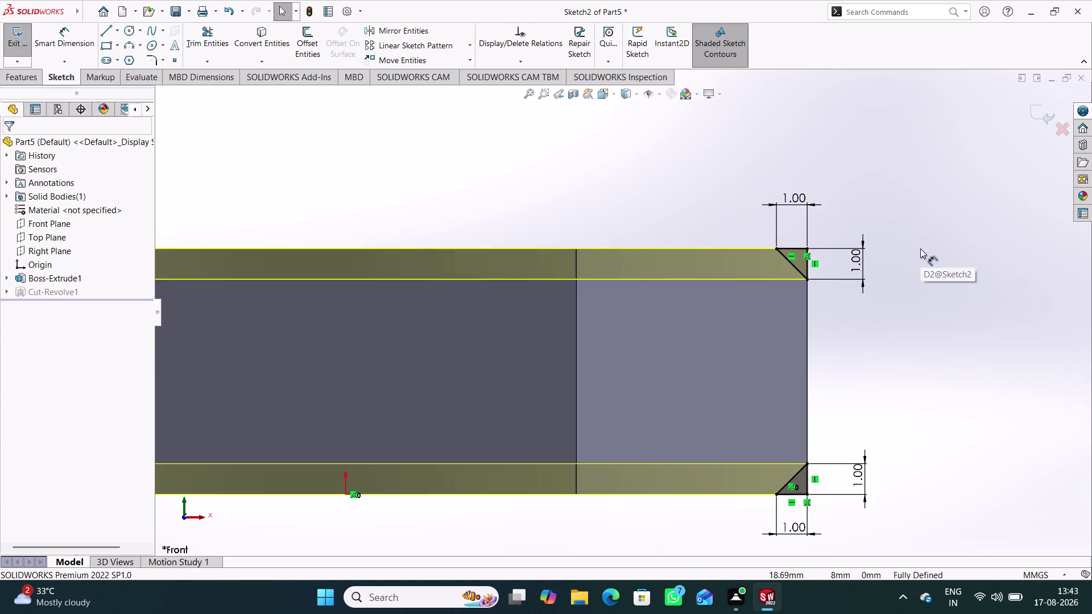
Change the upper chamfer triangle's vertical leg to 2, then to 1.5 mm.
scroll(down, 3)
click(902, 268)
double_click(793, 267)
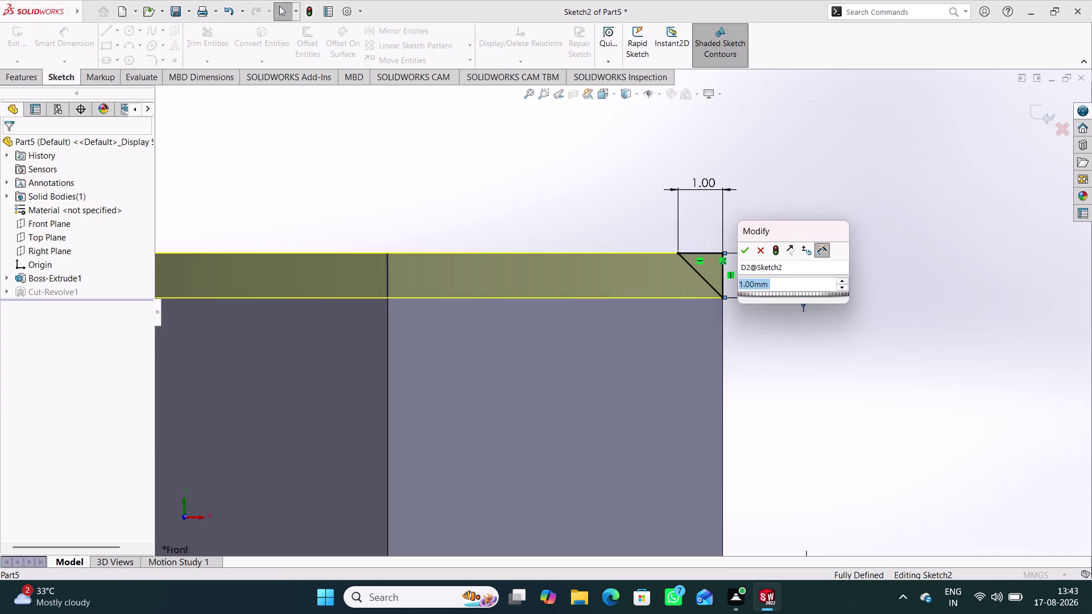
key(2)
key(Return)
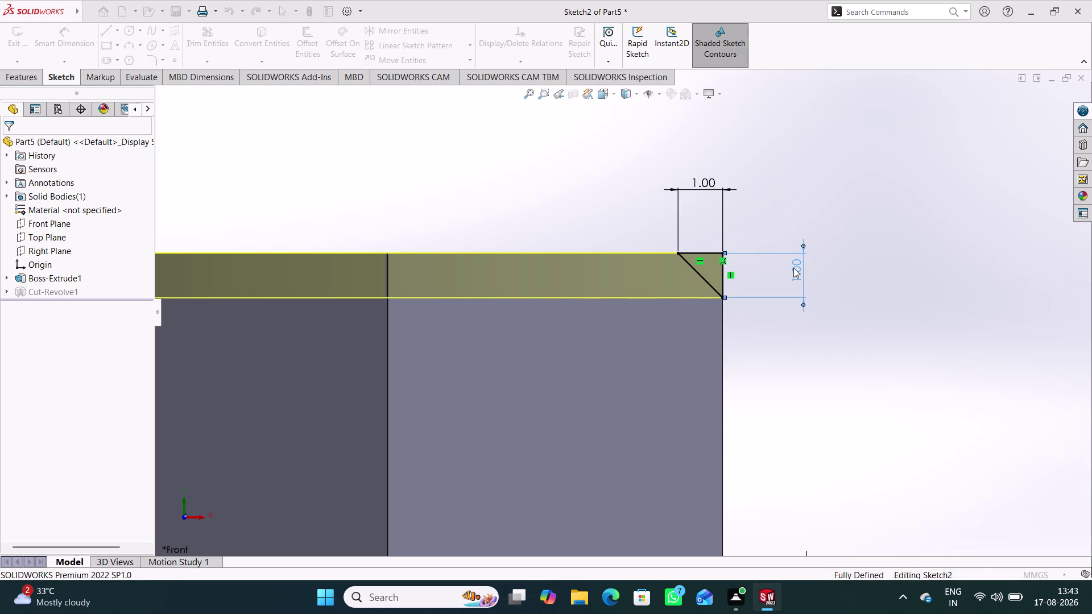
click(774, 363)
scroll(up, 3)
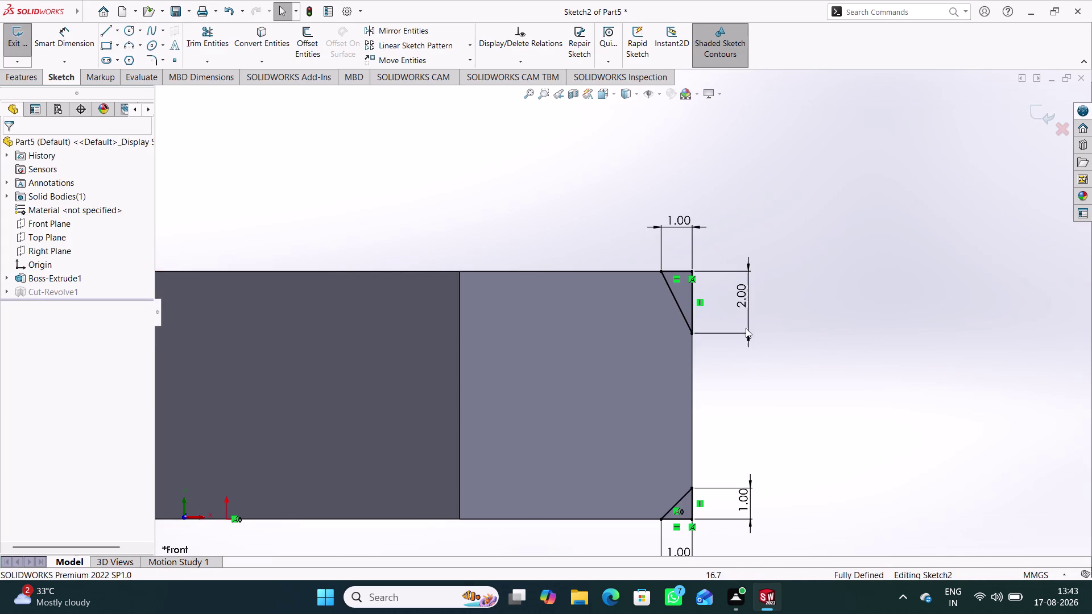
double_click(741, 297)
text(1)
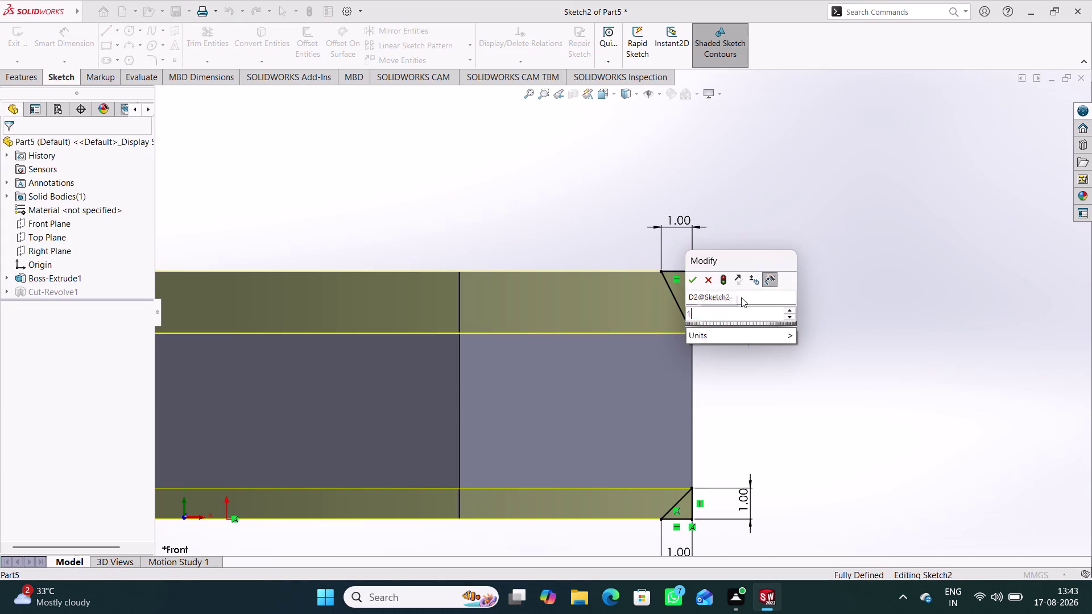
text(.5)
key(Return)
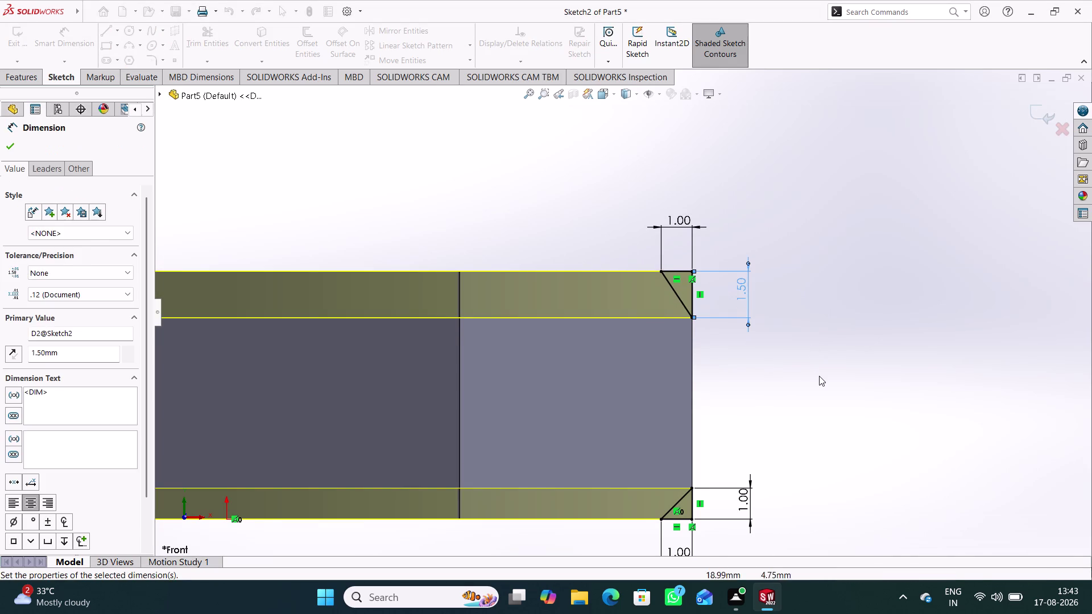
Set the lower chamfer's vertical leg to 1.5 mm and exit the sketch to rebuild.
click(819, 377)
double_click(743, 503)
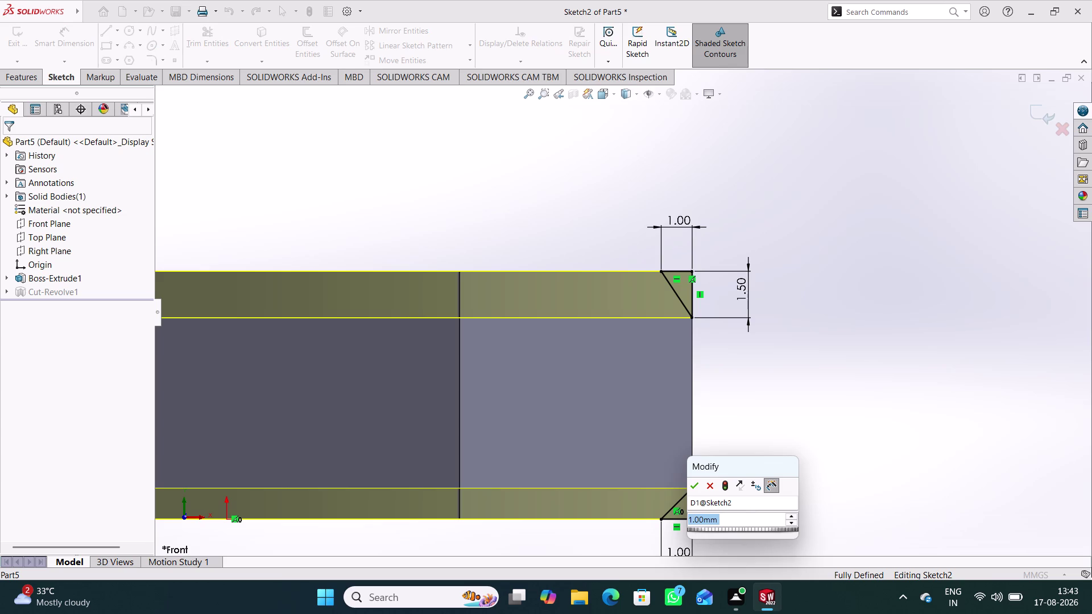
text(1.5)
key(Return)
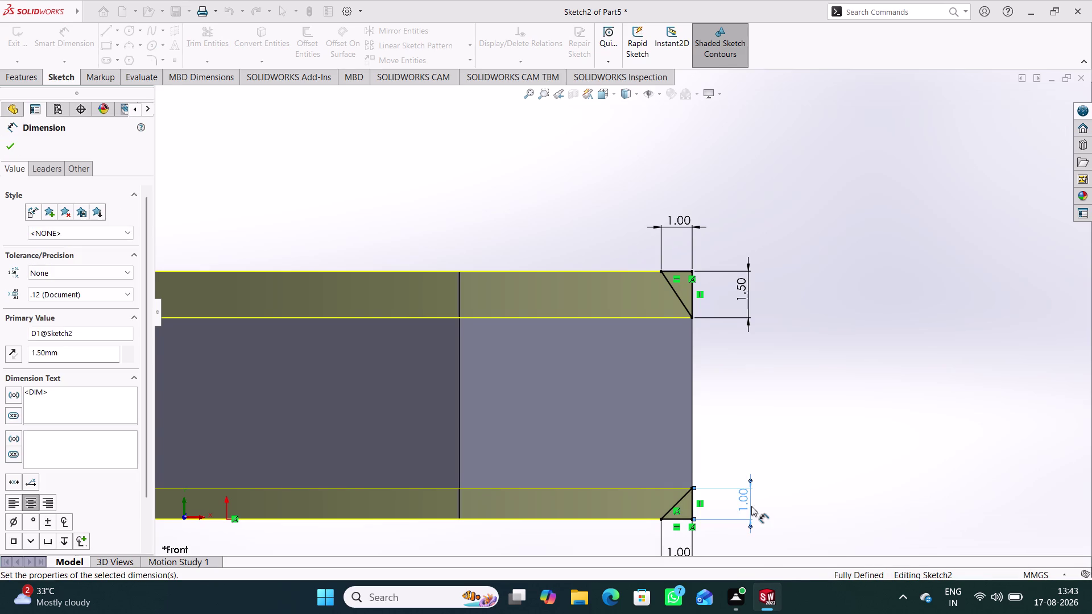
click(819, 363)
click(1041, 121)
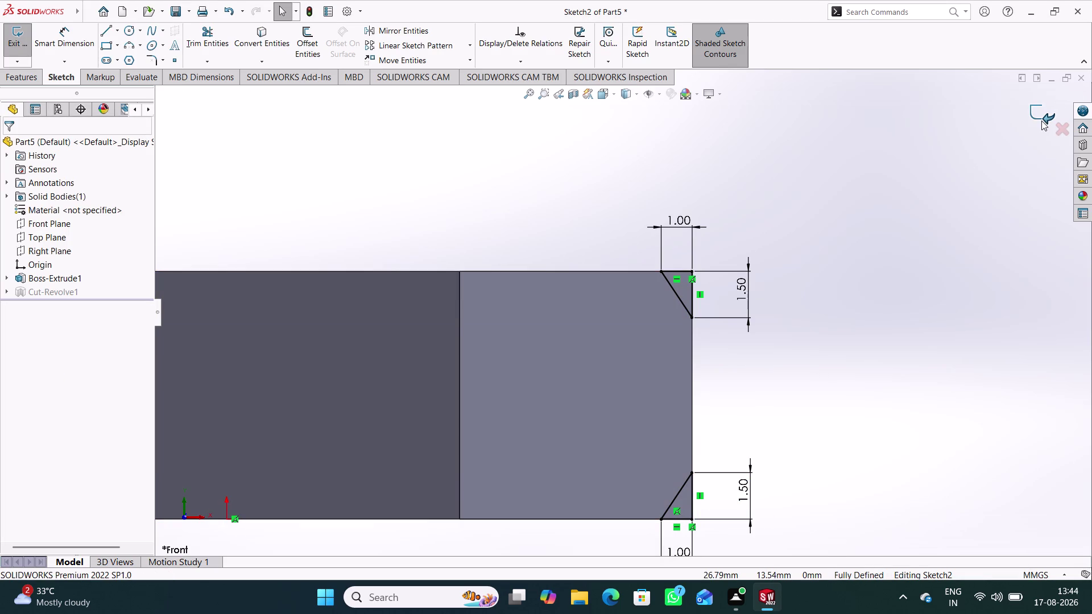
middle_drag(800, 295, 837, 304)
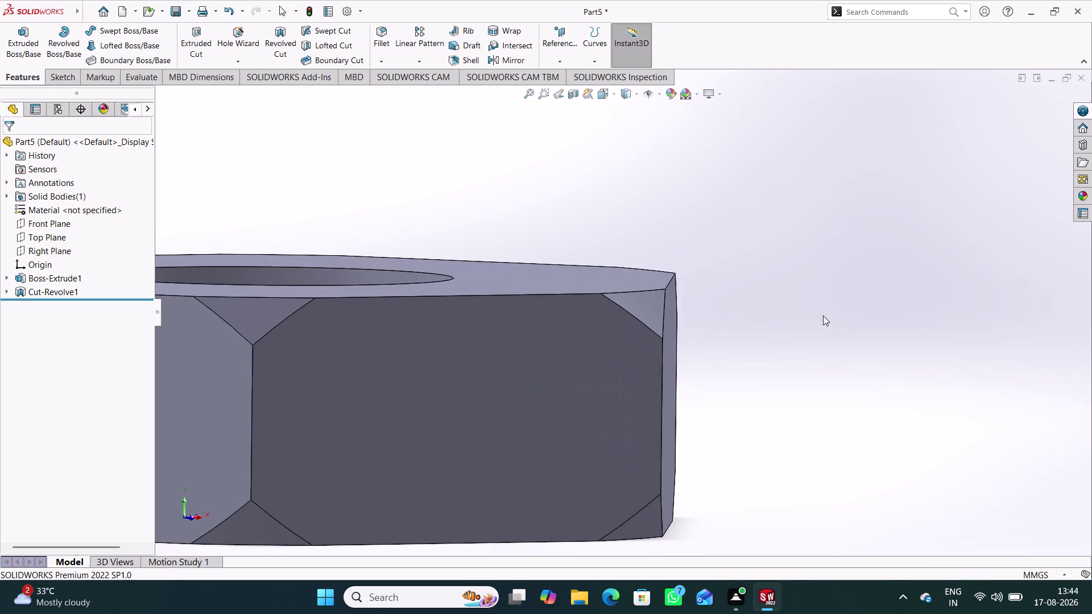
Switch the nut to isometric view and edit Cut-Revolve1's Sketch2 again.
scroll(up, 3)
middle_click(791, 376)
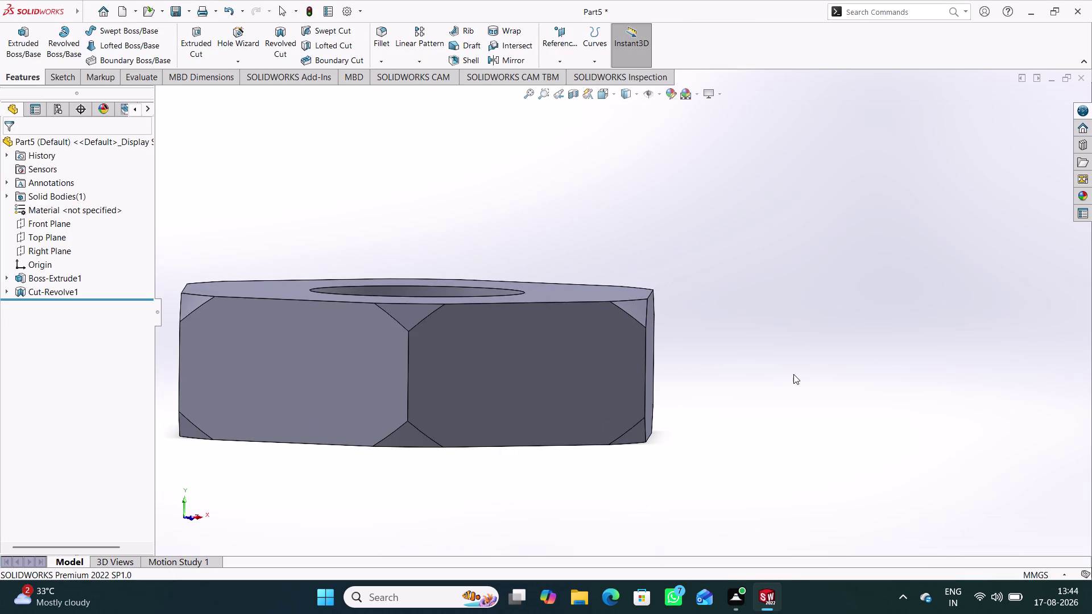
key(ctrl+7)
click(874, 359)
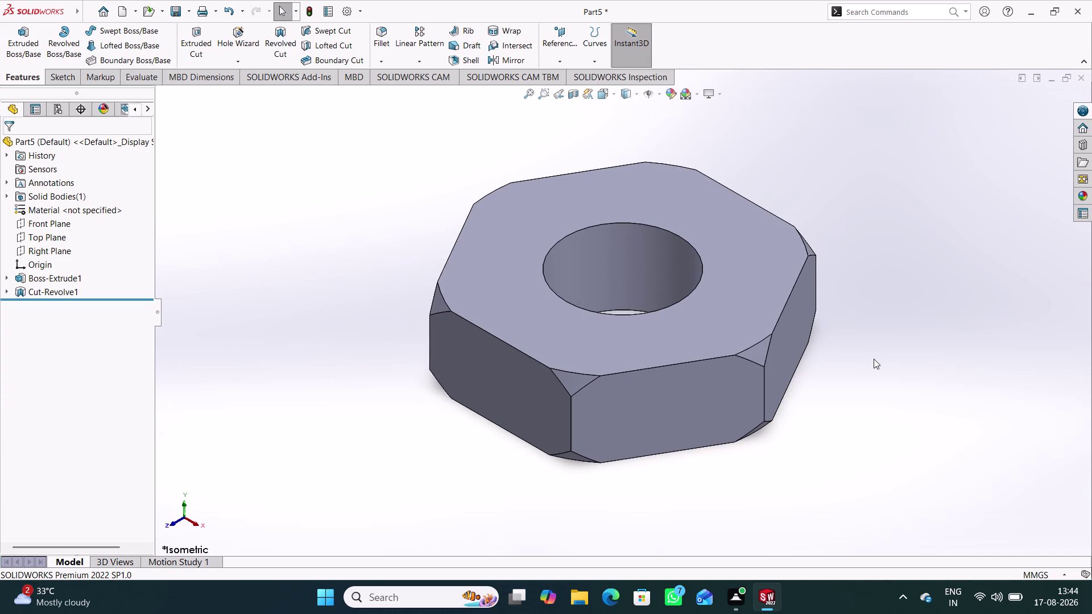
click(68, 294)
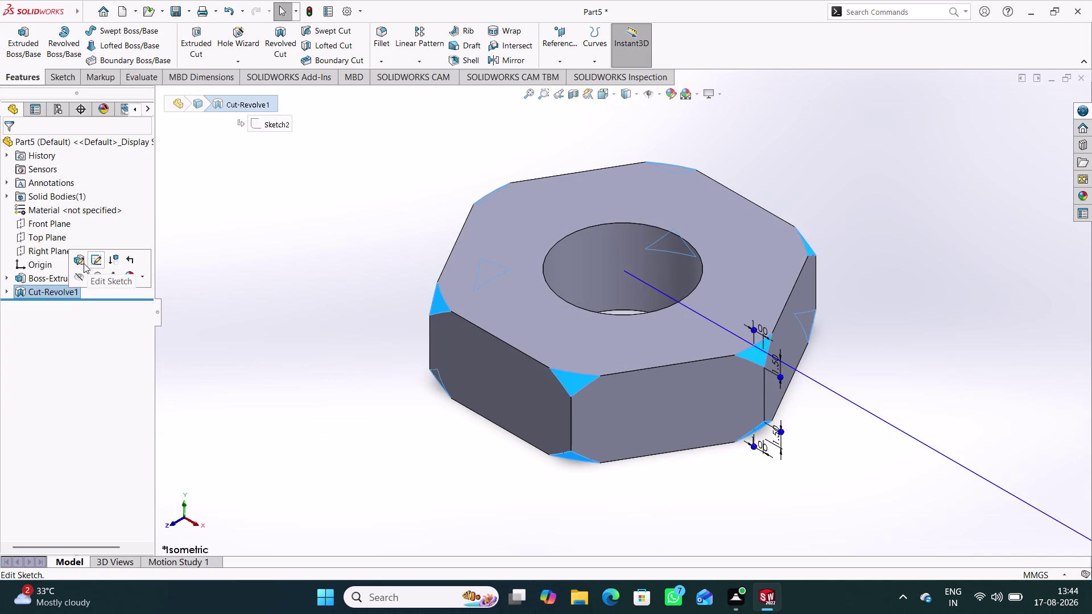
click(93, 263)
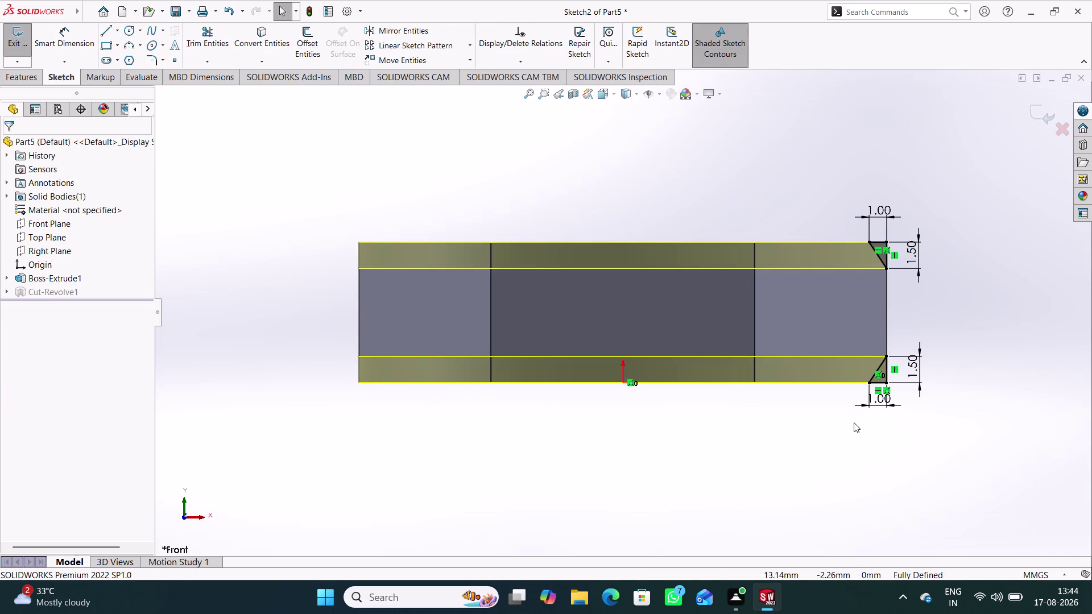
Set the lower and upper chamfers' horizontal legs to 1.5 mm.
double_click(877, 399)
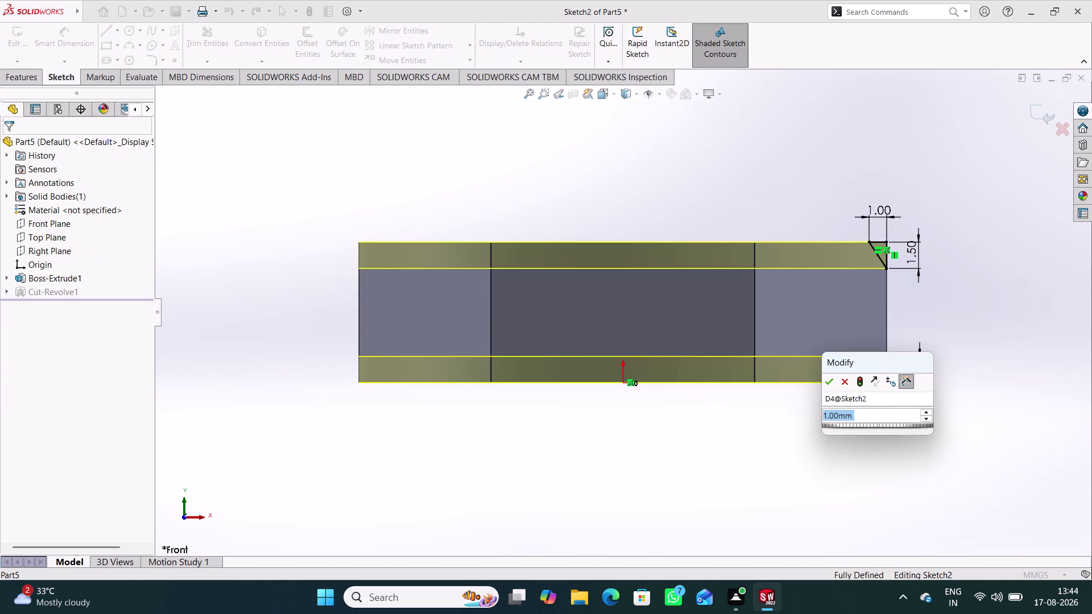
text(1.5)
key(Return)
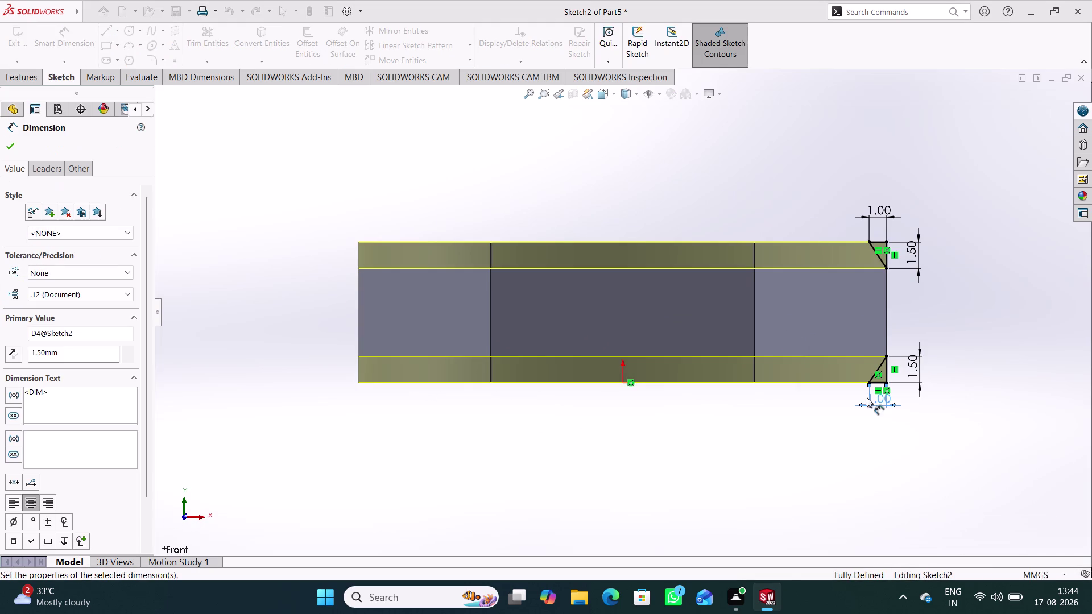
double_click(879, 212)
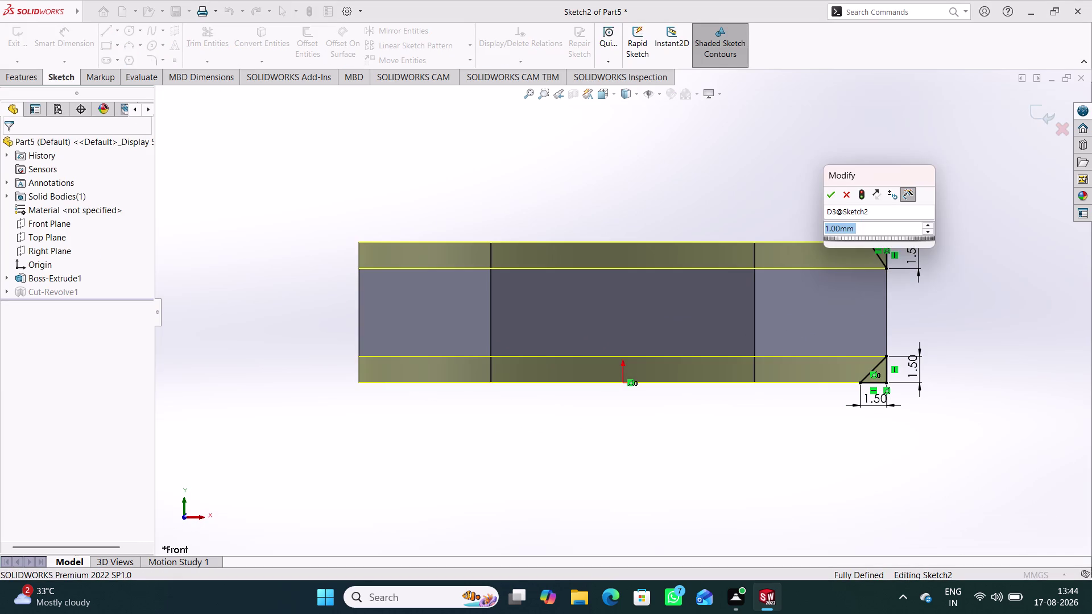
text(1.5)
key(Return)
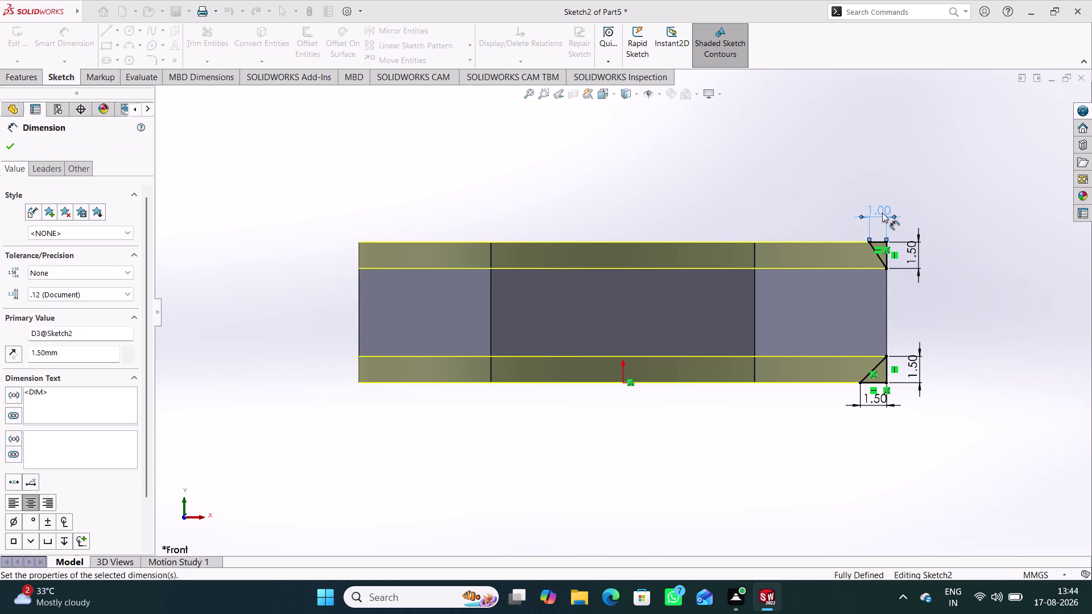
Exit the sketch to rebuild the chamfers and orbit the nut in 3D.
click(947, 187)
click(1045, 113)
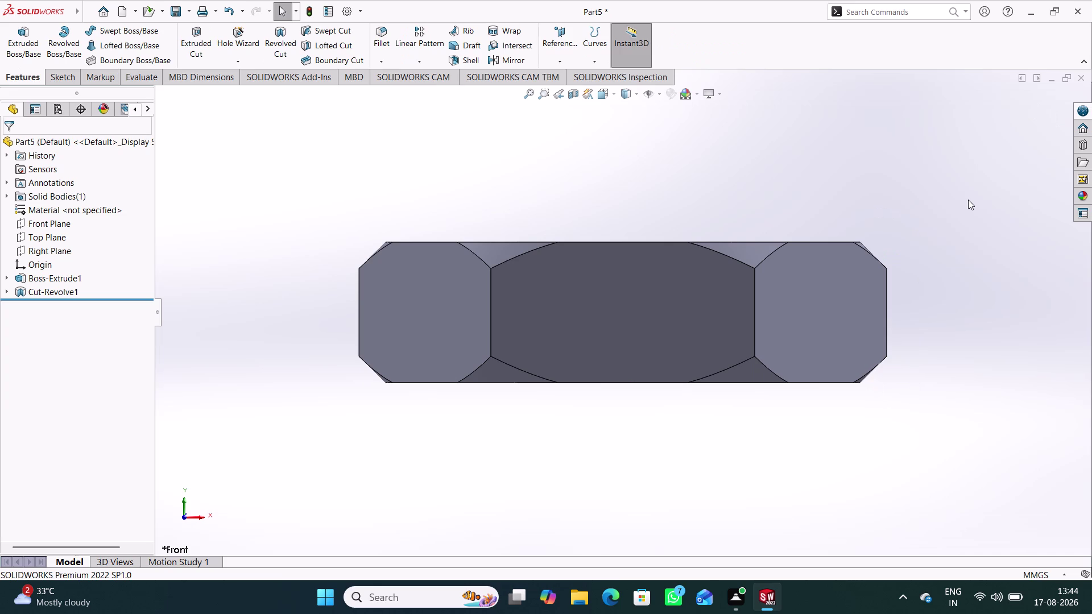
middle_drag(852, 162, 840, 249)
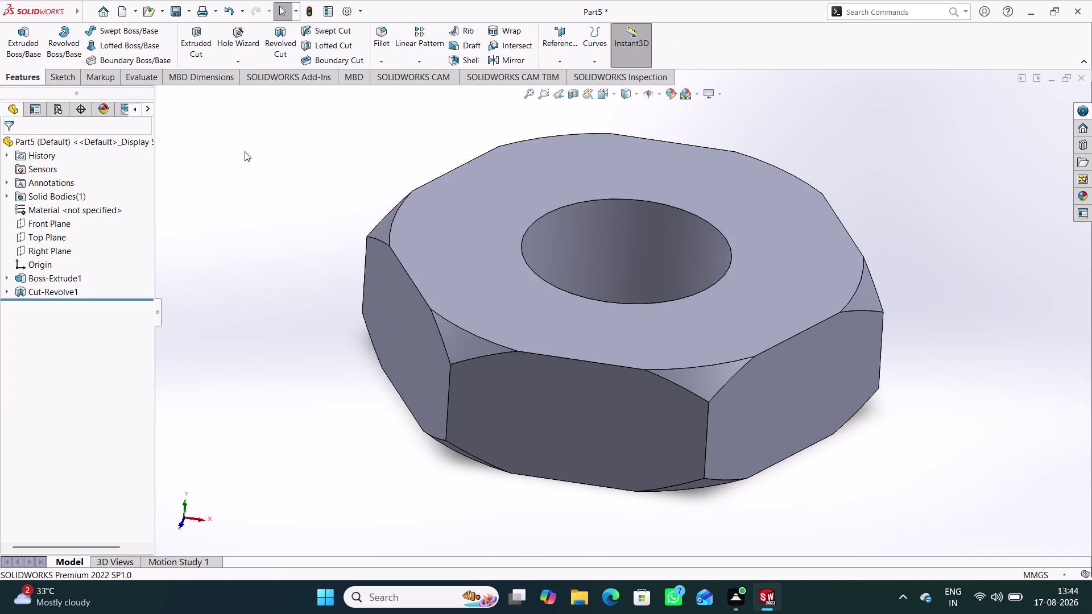
right_click(73, 211)
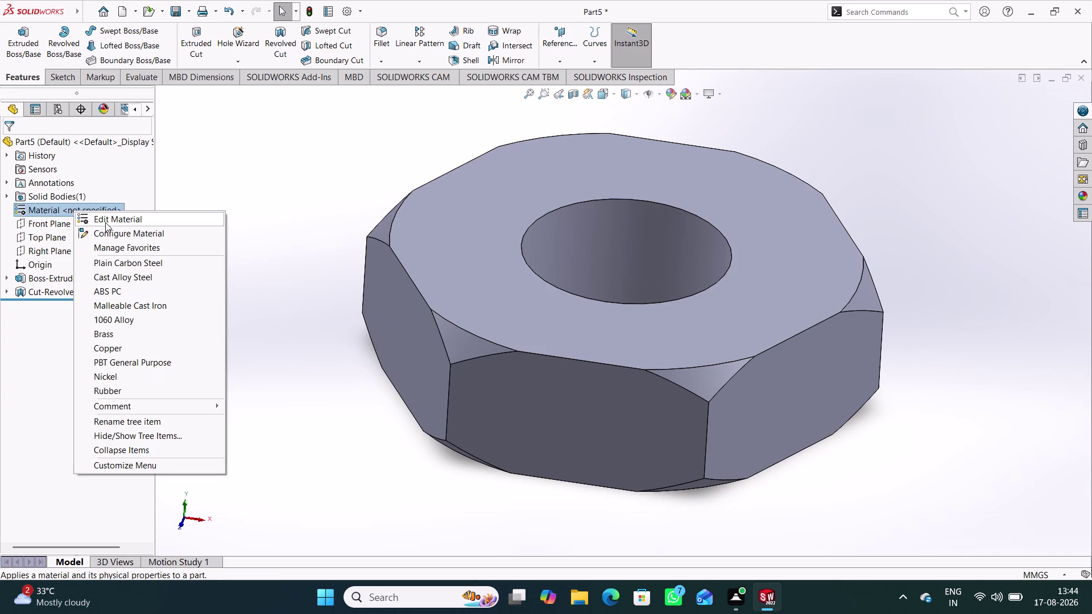
Apply Chrome Stainless Steel from the material library to the part.
click(105, 222)
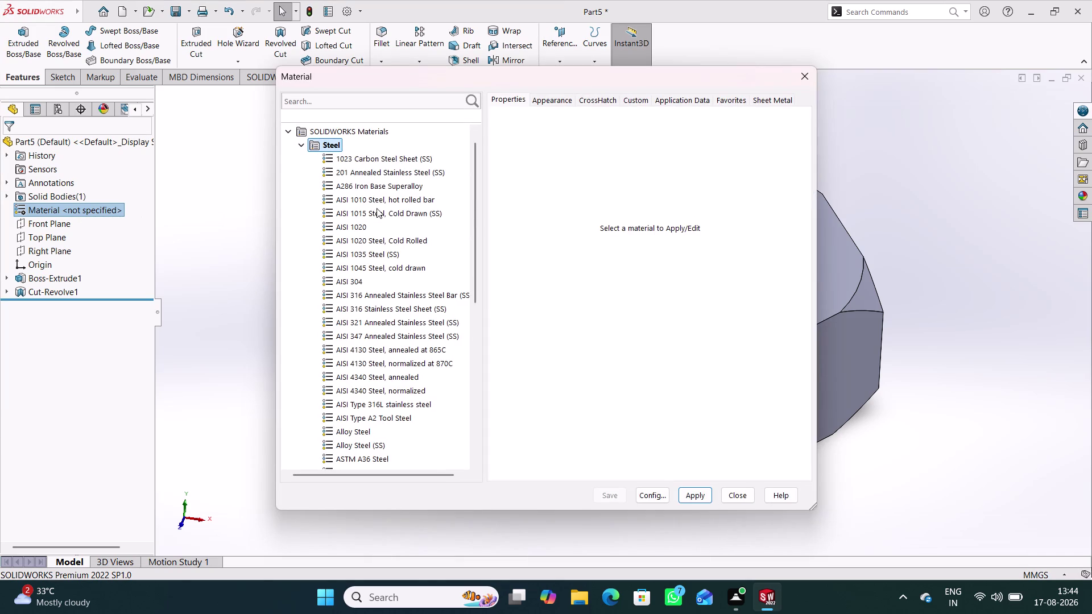
scroll(down, 3)
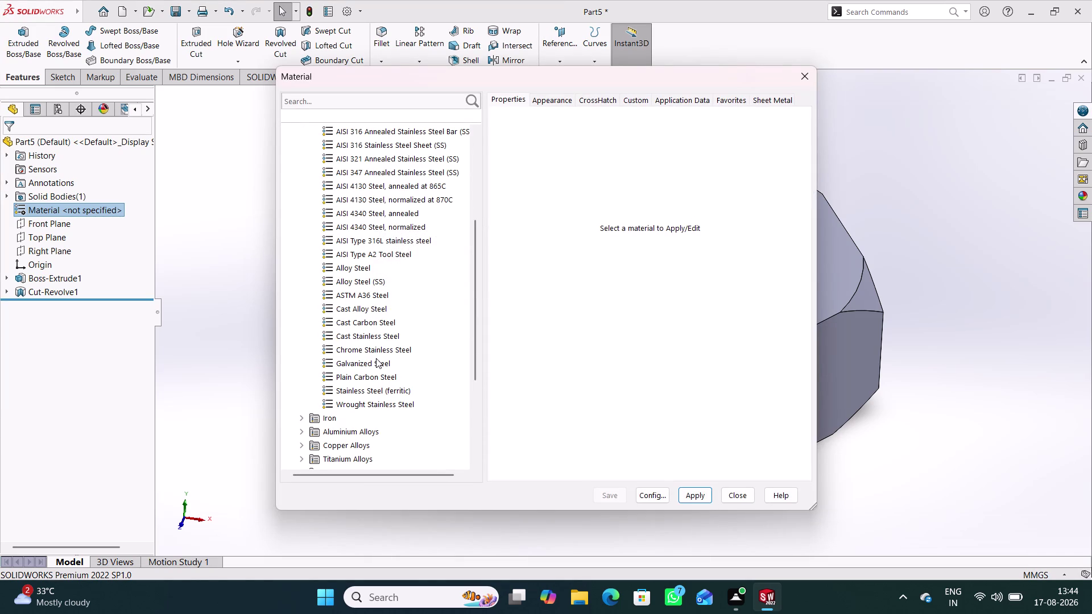
click(381, 353)
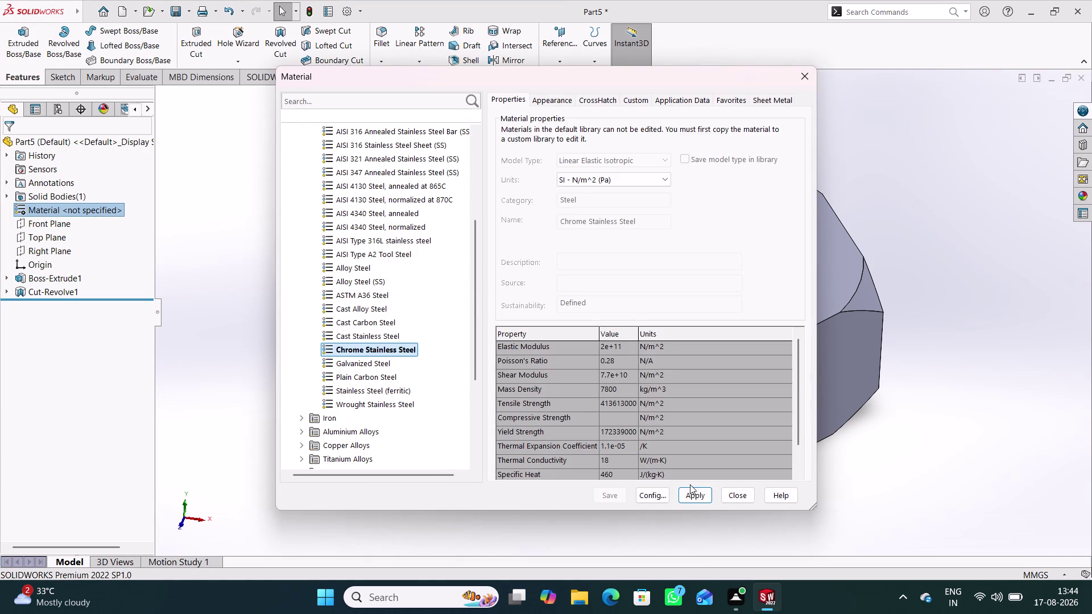
click(703, 500)
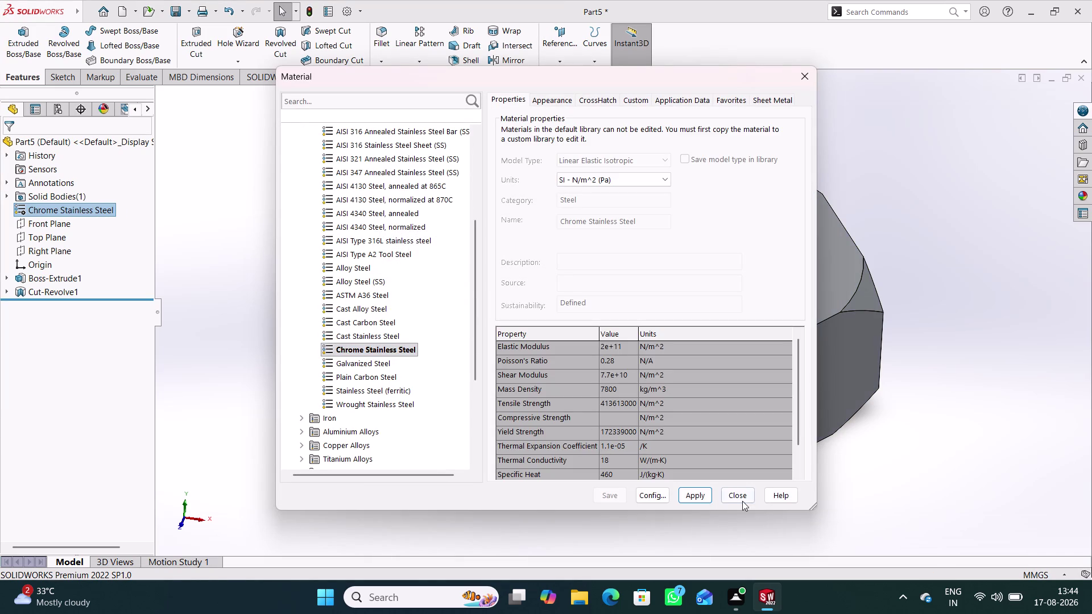
click(735, 499)
click(869, 472)
Orbit the steel nut to view its underside, sides, top and bore.
middle_drag(849, 469, 850, 261)
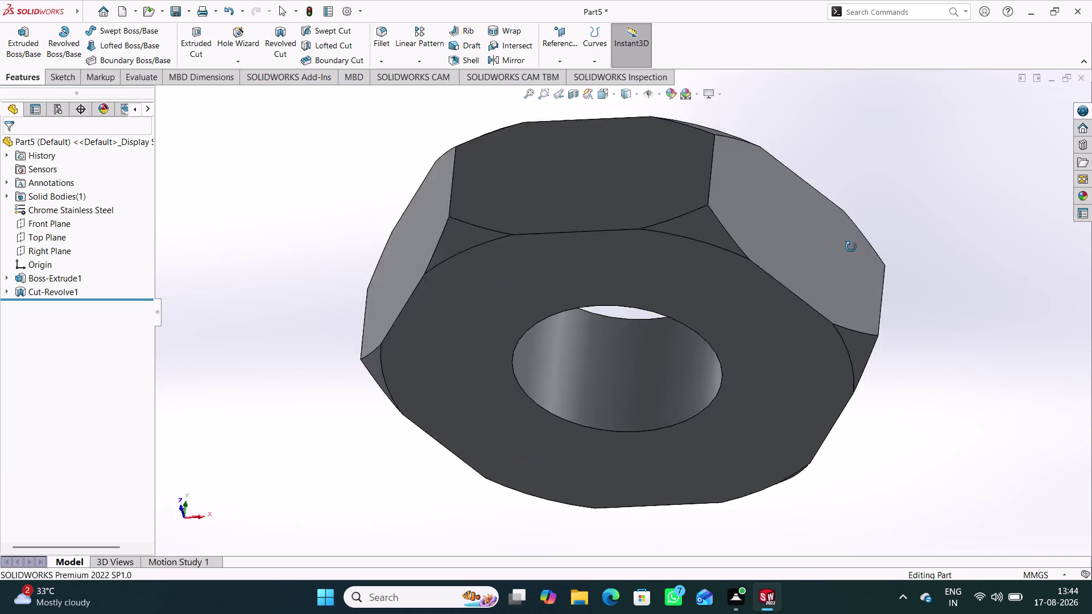
middle_drag(850, 262, 886, 375)
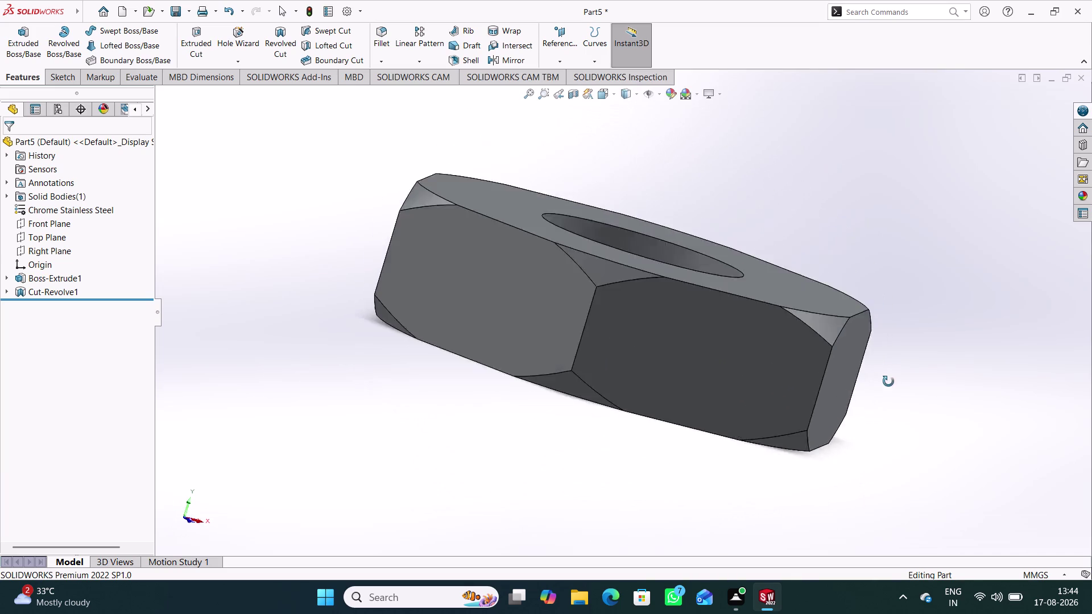
middle_drag(886, 375, 876, 274)
middle_drag(876, 266, 834, 476)
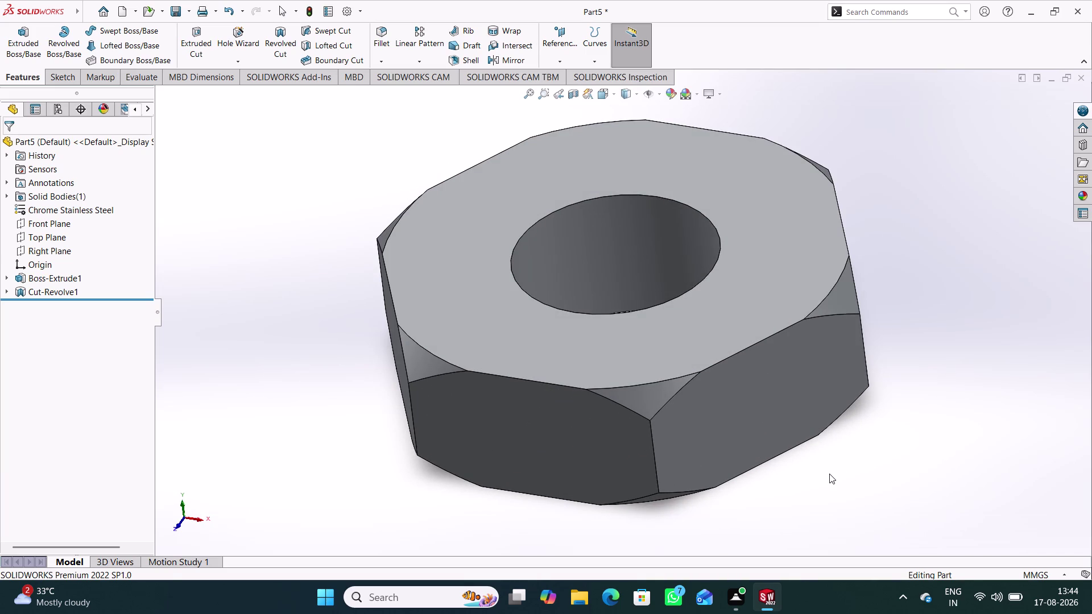
key(ctrl+s)
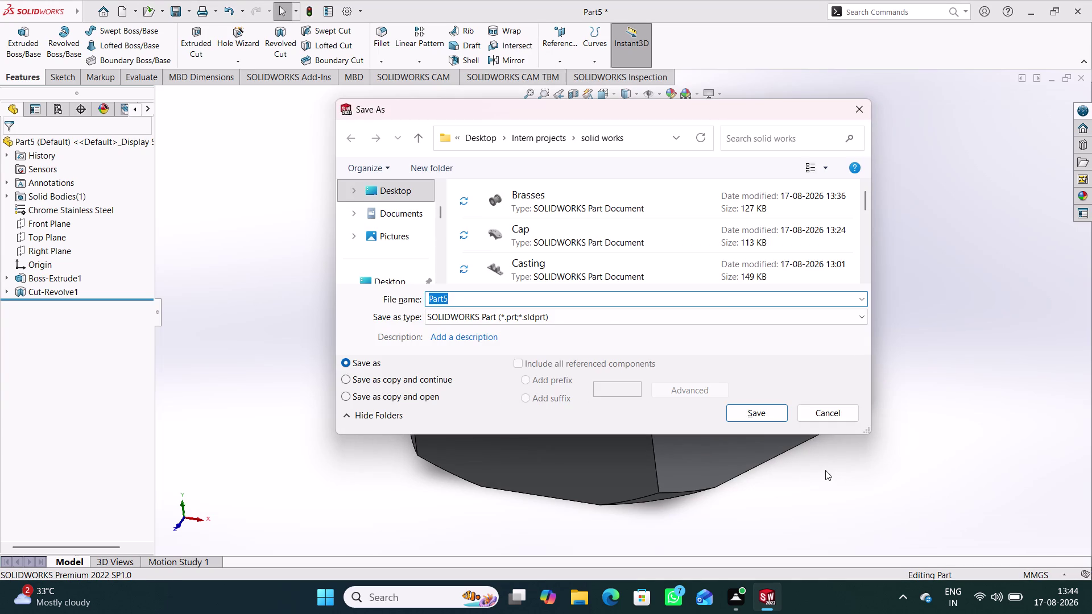
Save the file as 'Lock Nut', then create a new Part document.
text(Lock)
key(space)
text(Nur)
key(BackSpace)
key(t)
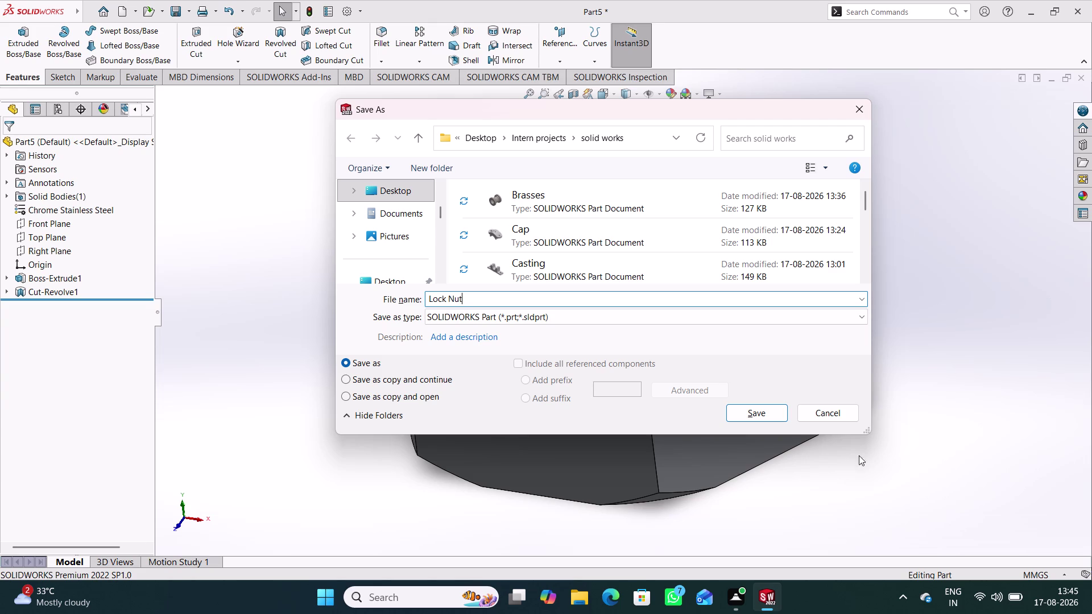
click(779, 415)
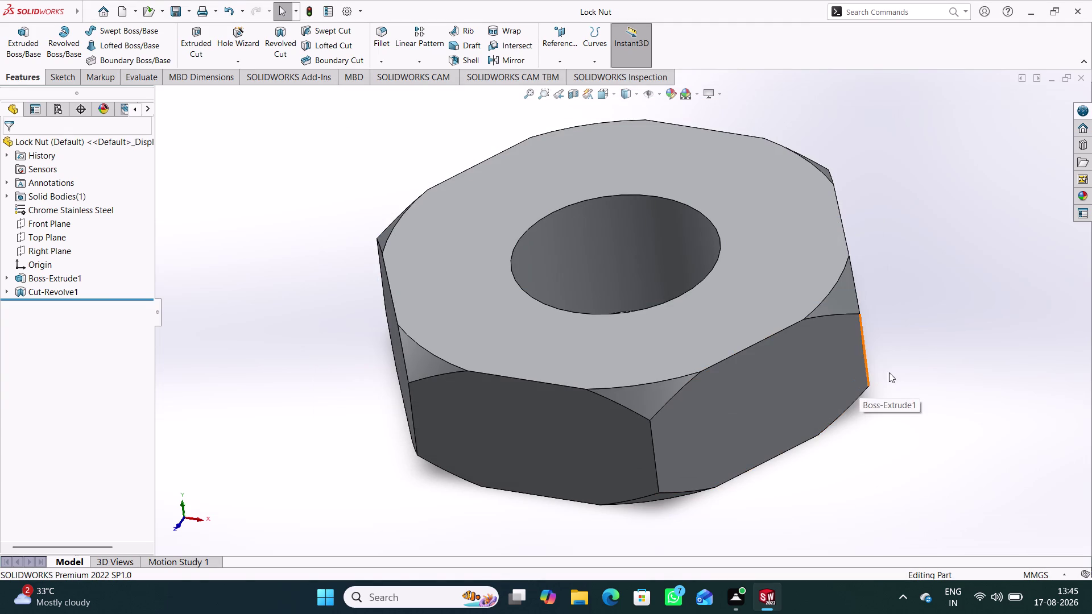
key(ctrl+s)
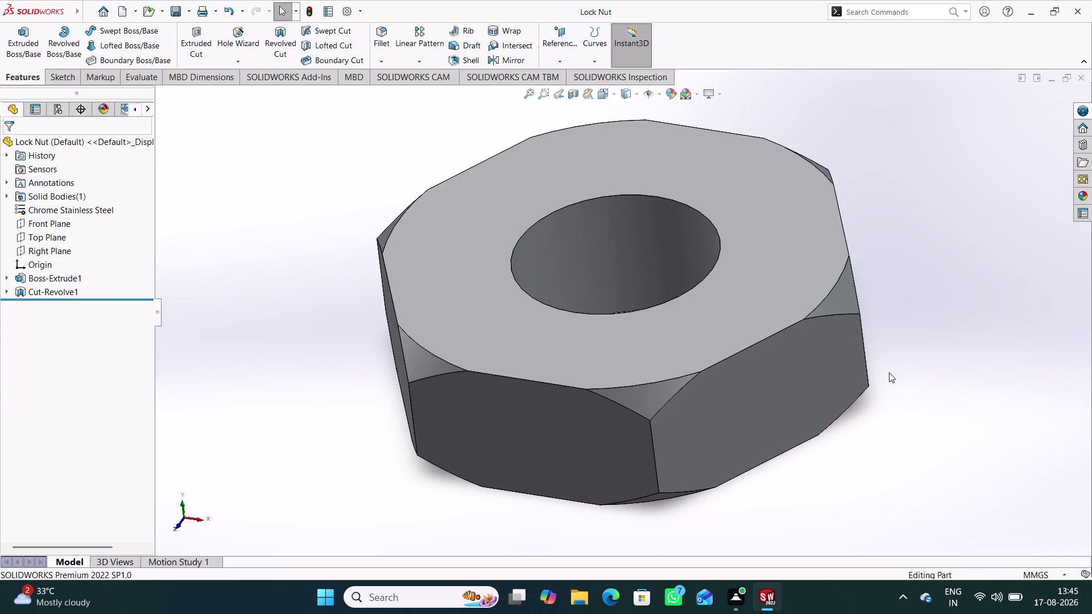
key(ctrl+n)
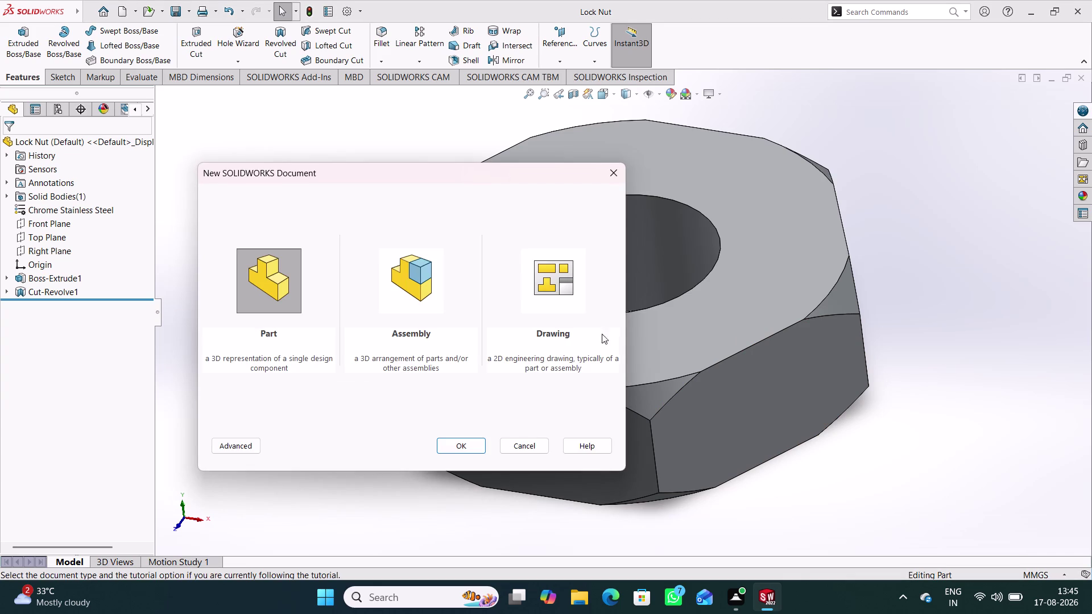
click(466, 447)
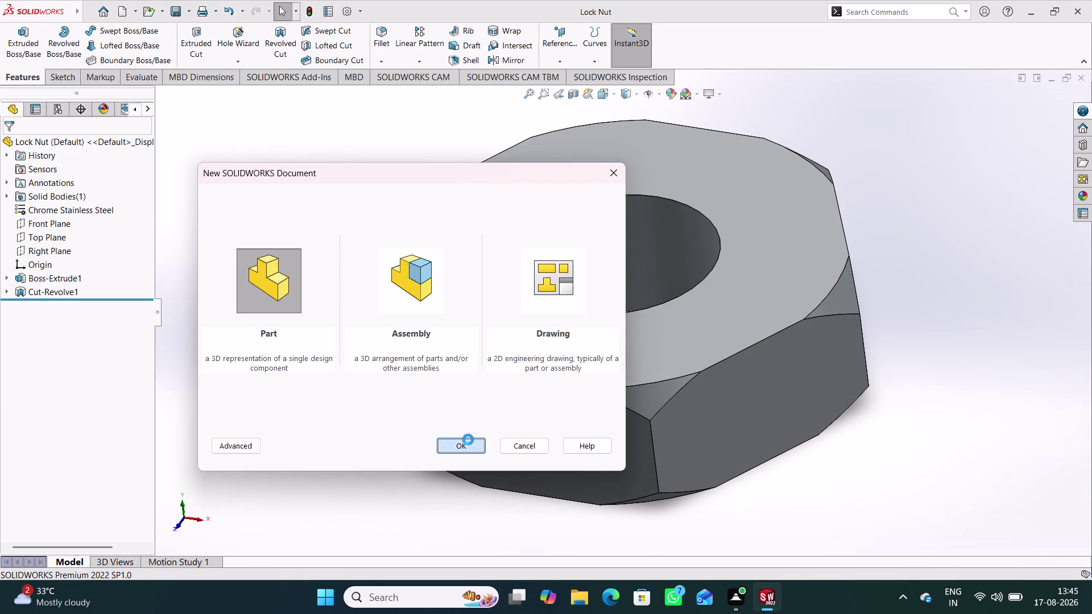